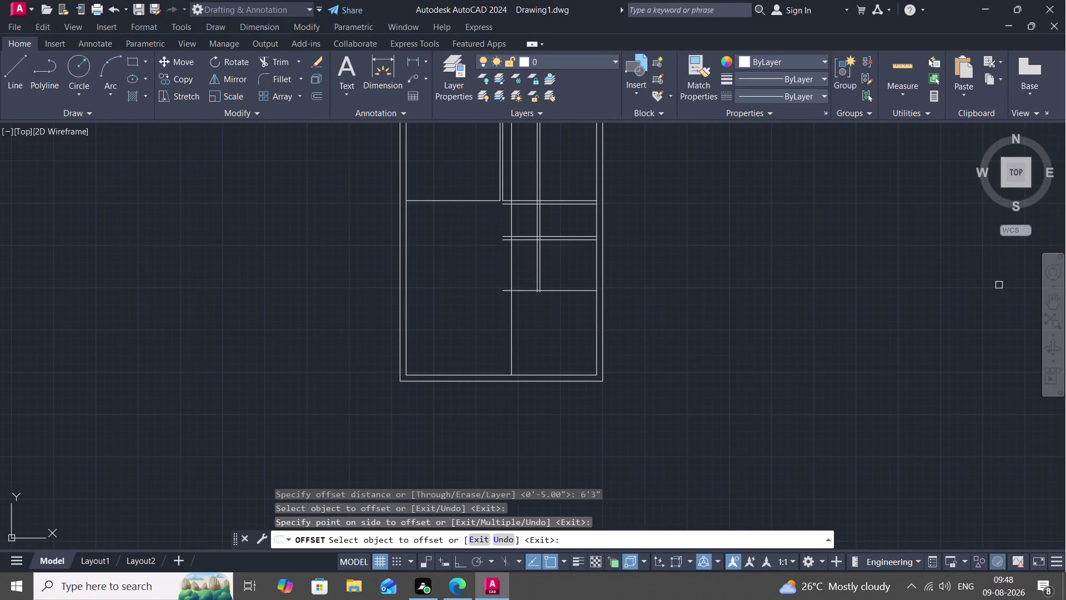
Offset the horizontal wall line 5 inches, then erase the misplaced copy.
text(O)
key(space)
text(5")
key(space)
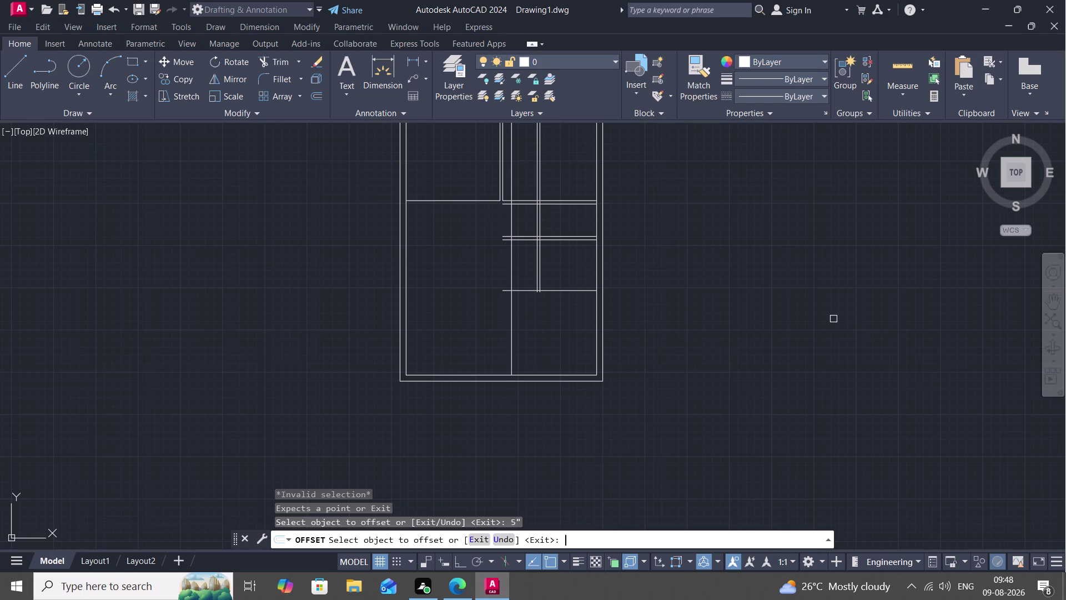
click(565, 292)
click(563, 311)
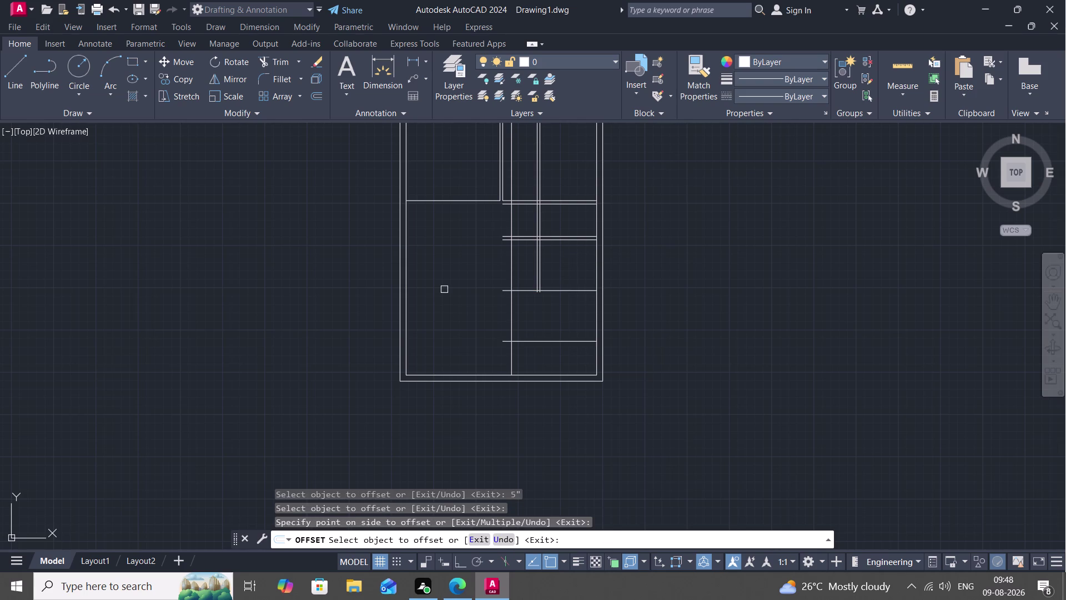
key(Escape)
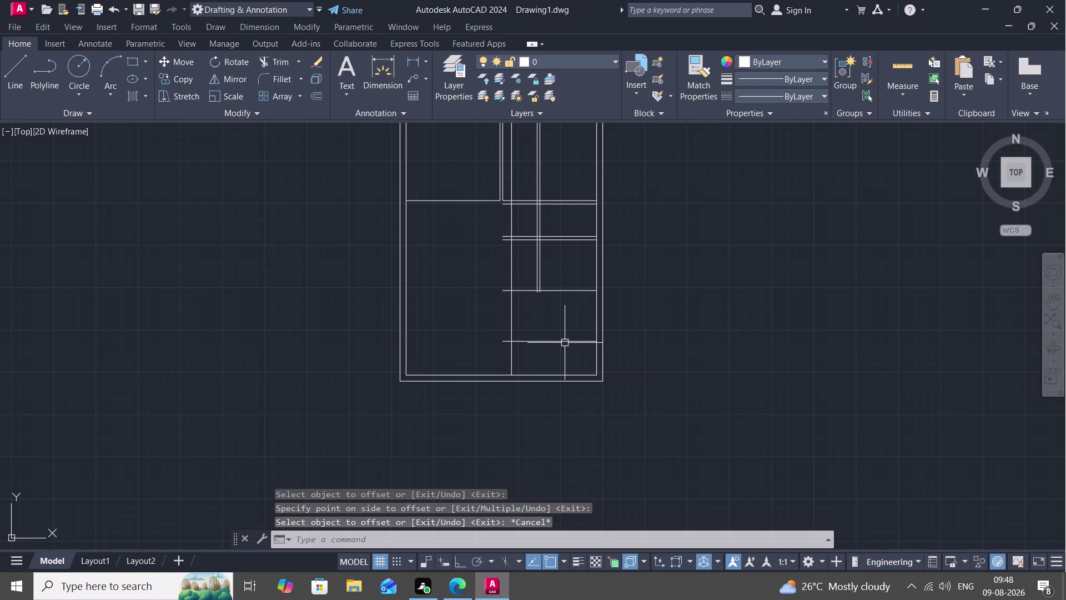
click(561, 341)
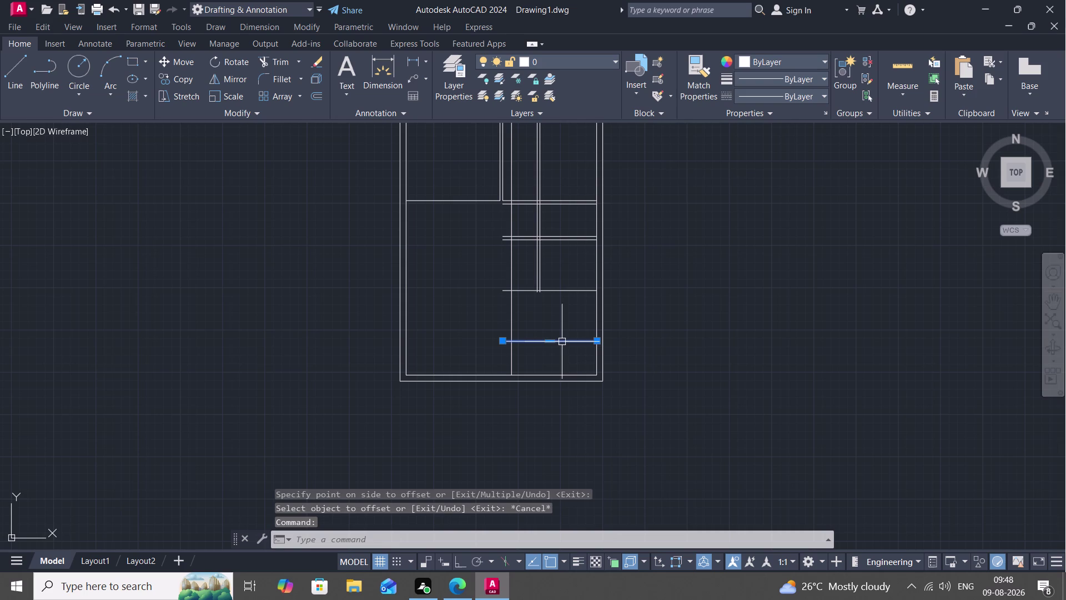
key(Delete)
Offset the horizontal wall line 4 inches downward to form the double wall.
text(O)
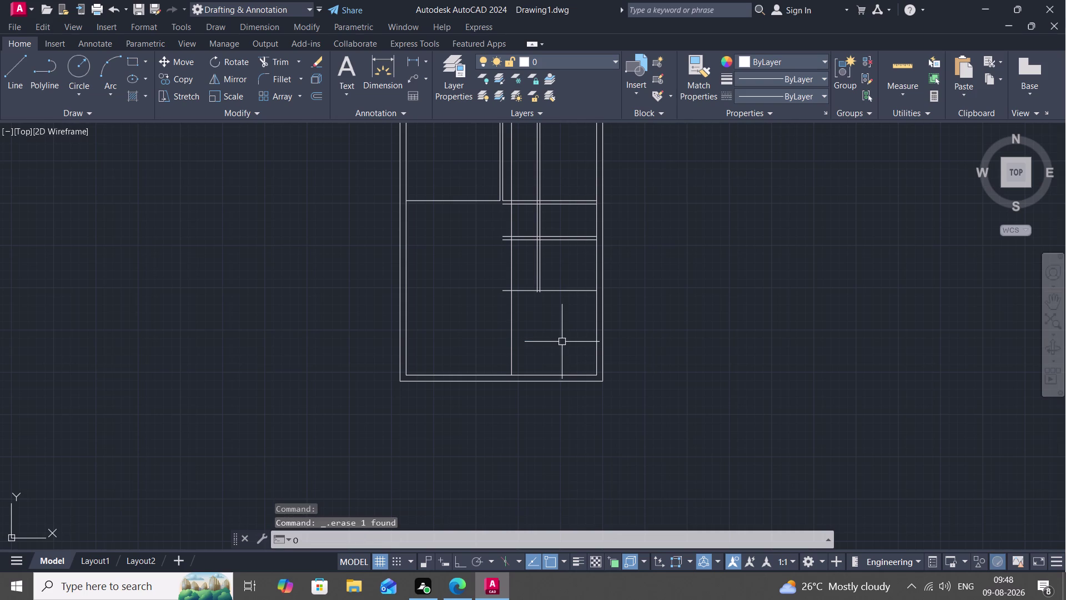
key(space)
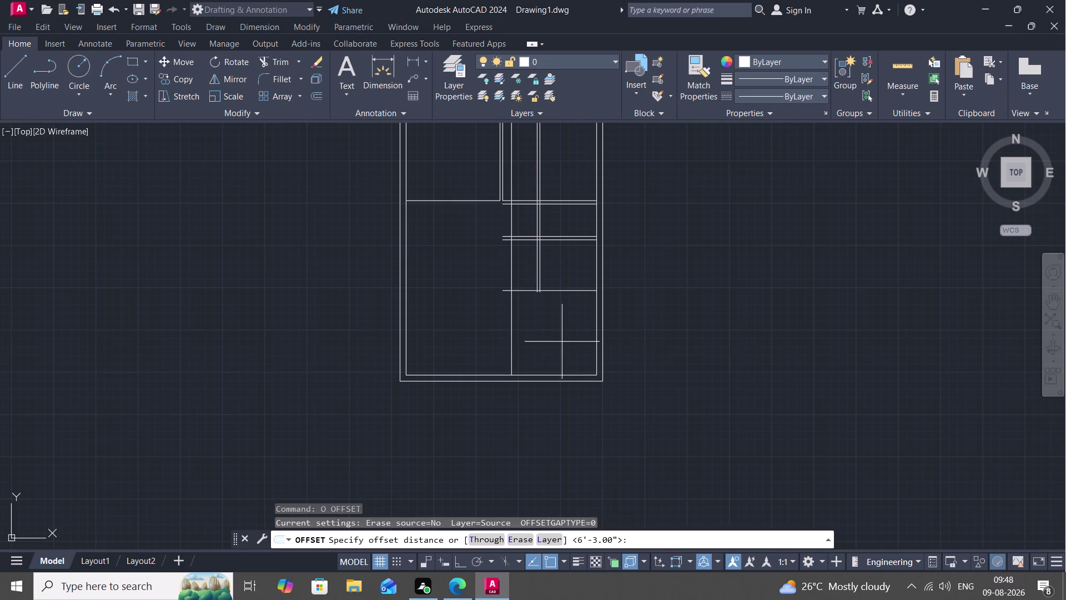
key(4)
text(")
key(space)
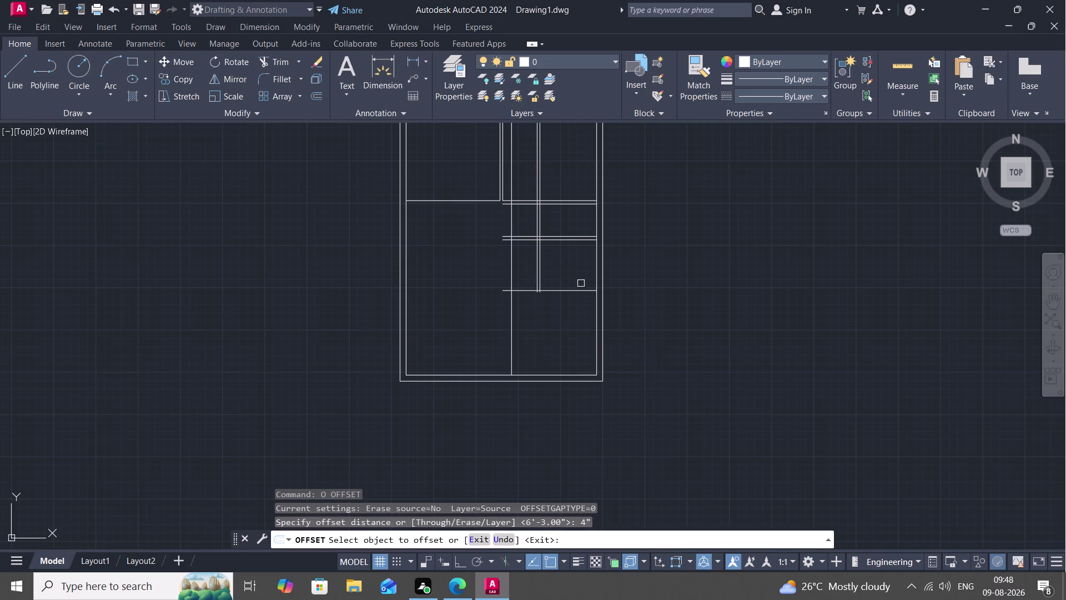
click(576, 293)
click(577, 317)
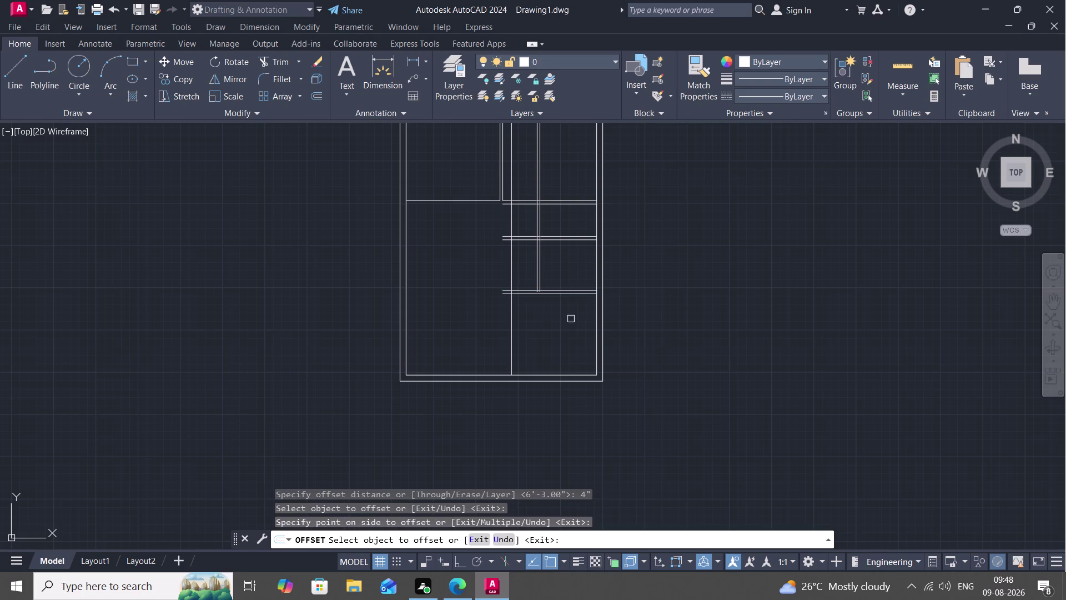
key(Escape)
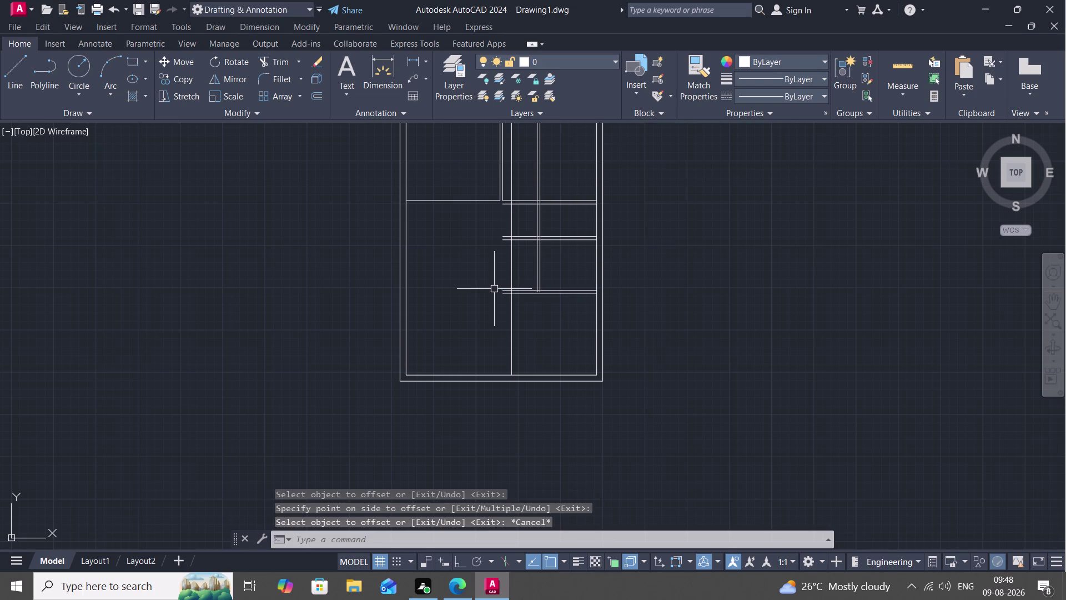
text(EX)
key(space)
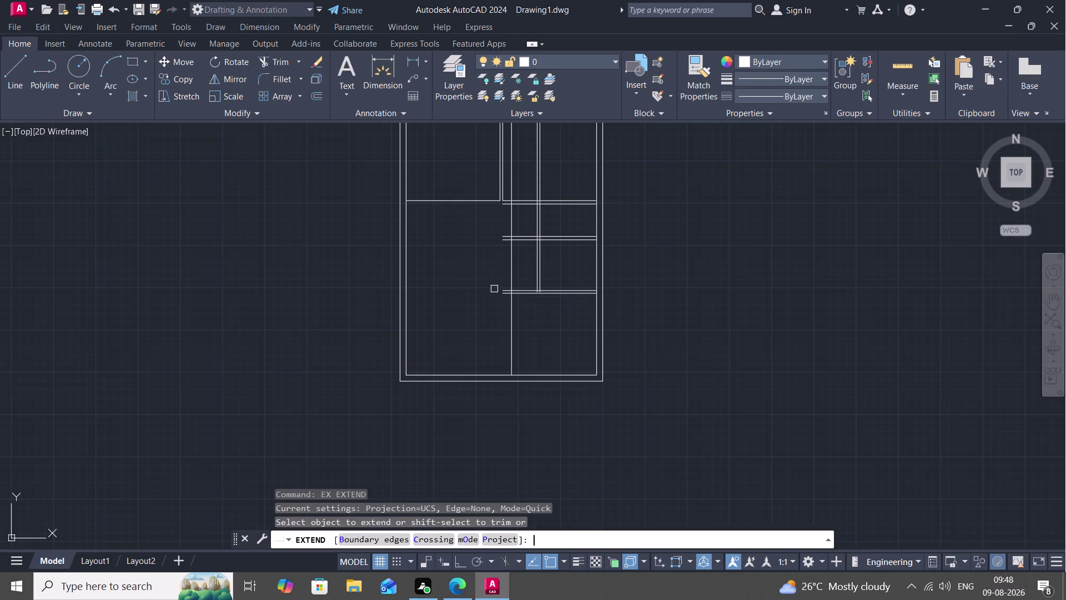
Extend the inner vertical wall line and a short wall line to their boundaries.
click(536, 258)
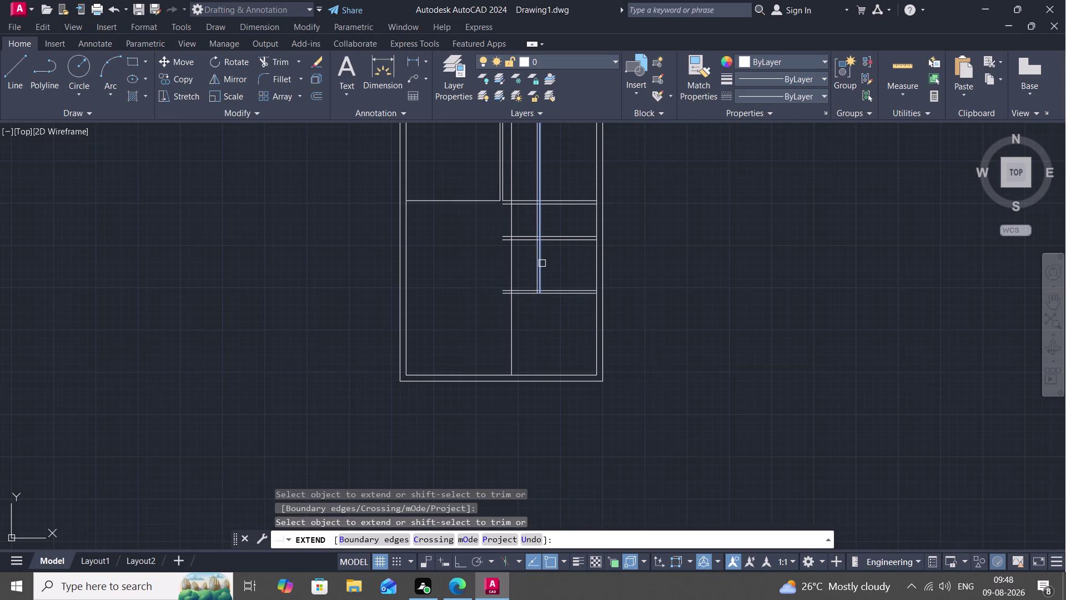
click(542, 264)
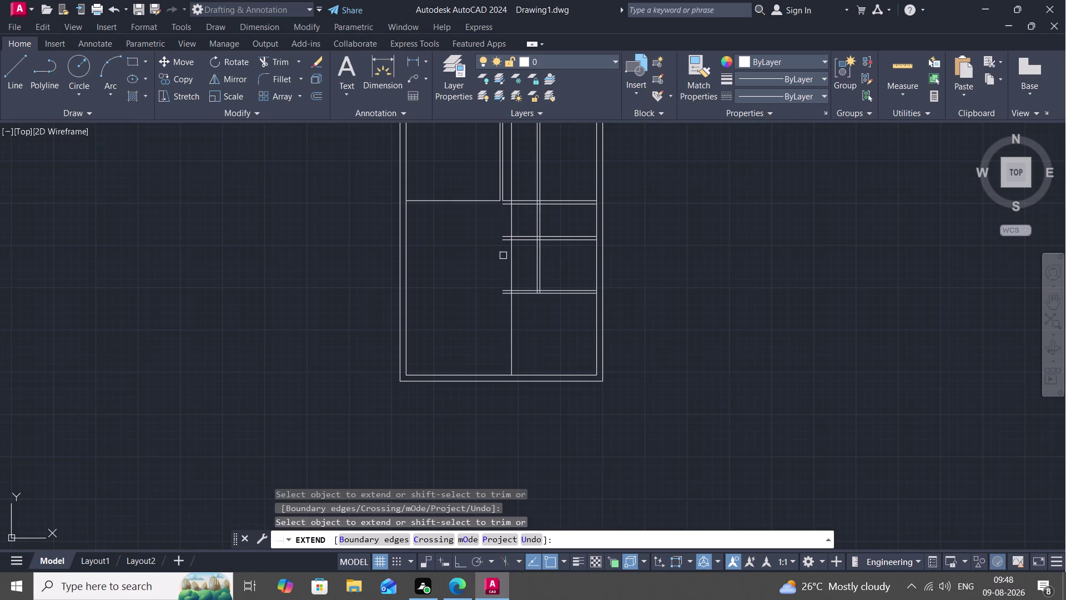
key(Escape)
Trim the overlapping wall segments at the lower and upper right-side junctions.
text(TR)
key(space)
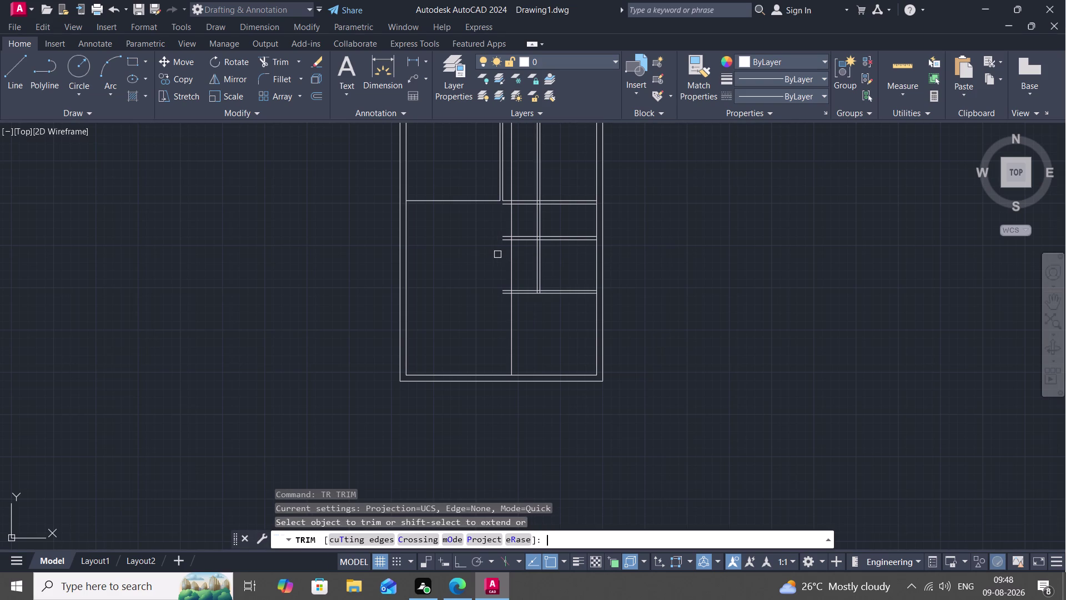
click(522, 295)
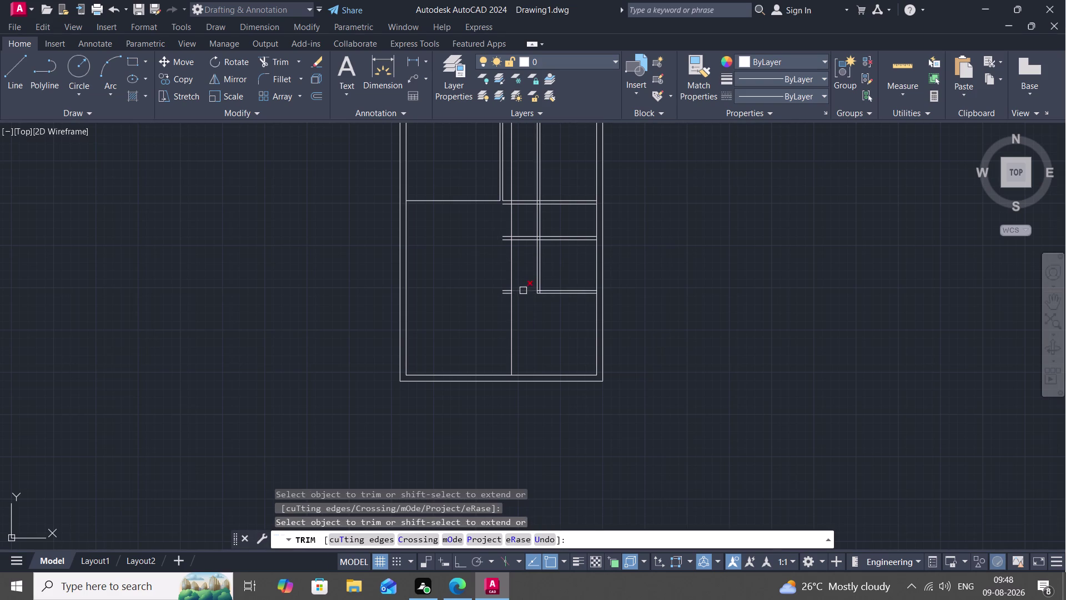
click(529, 289)
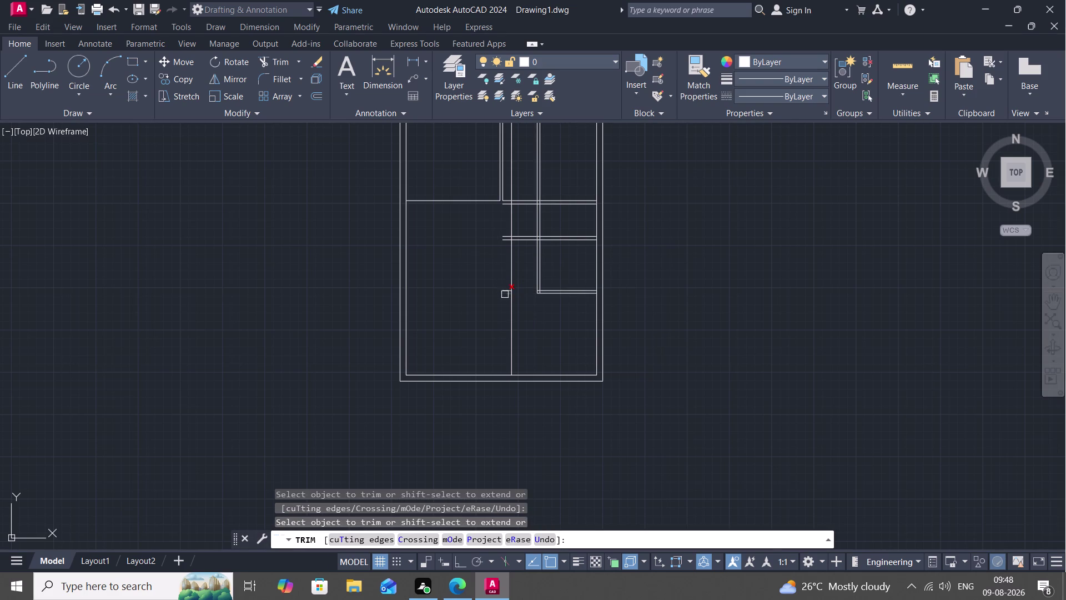
click(506, 291)
click(505, 289)
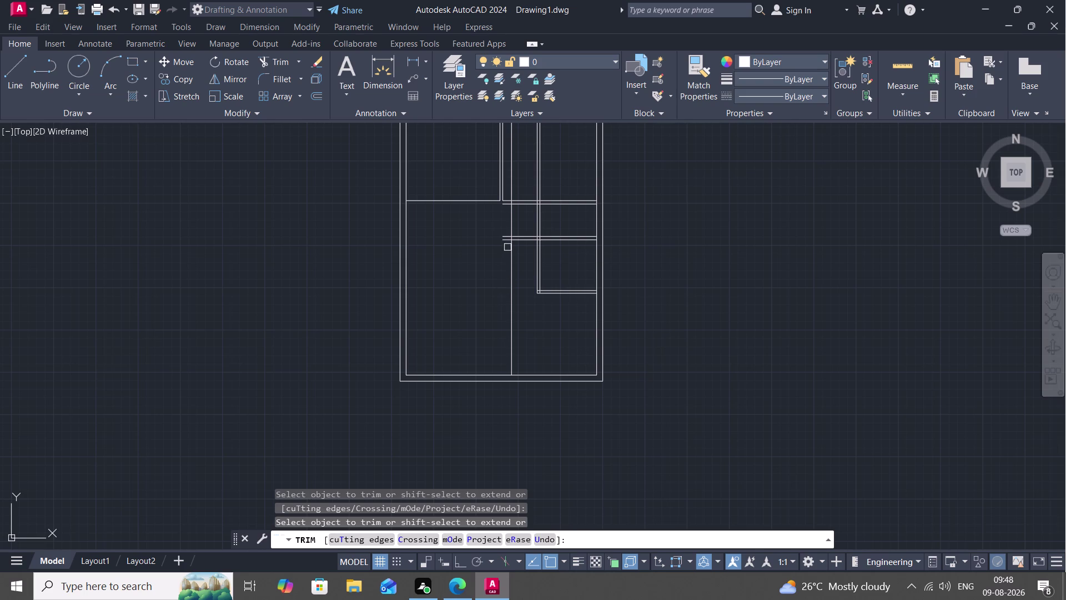
click(505, 238)
click(505, 236)
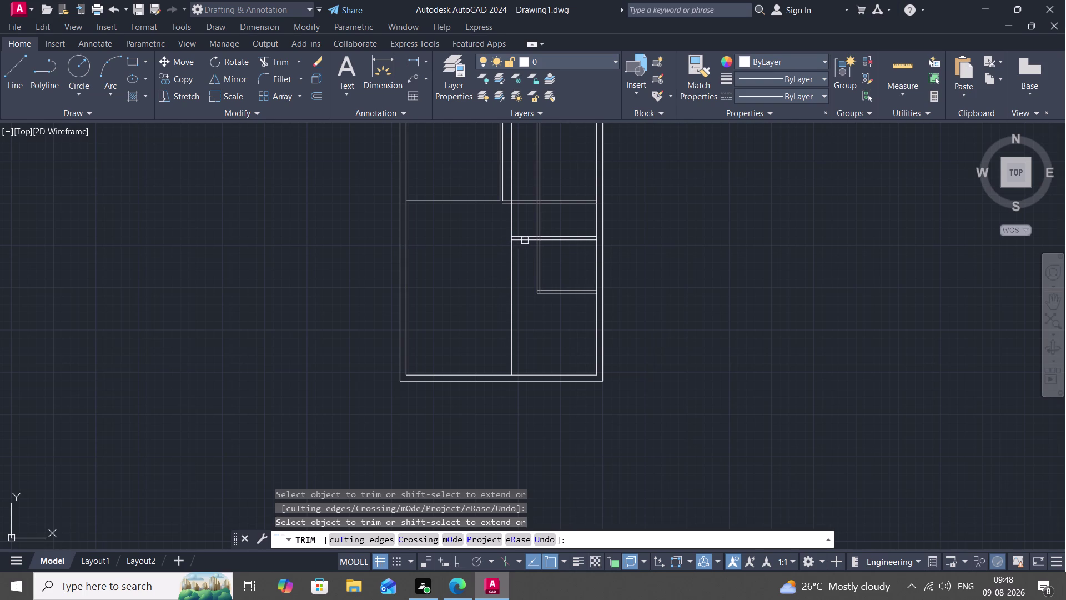
click(525, 241)
click(525, 237)
click(900, 73)
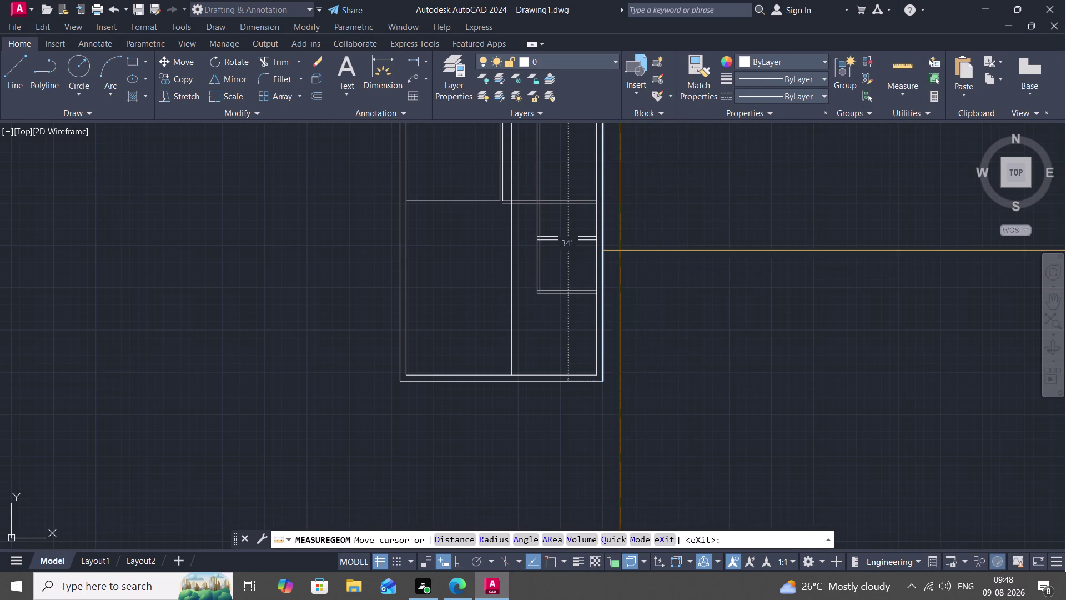
Trim away the extra vertical partition lines inside the upper-right room.
middle_drag(581, 255, 599, 293)
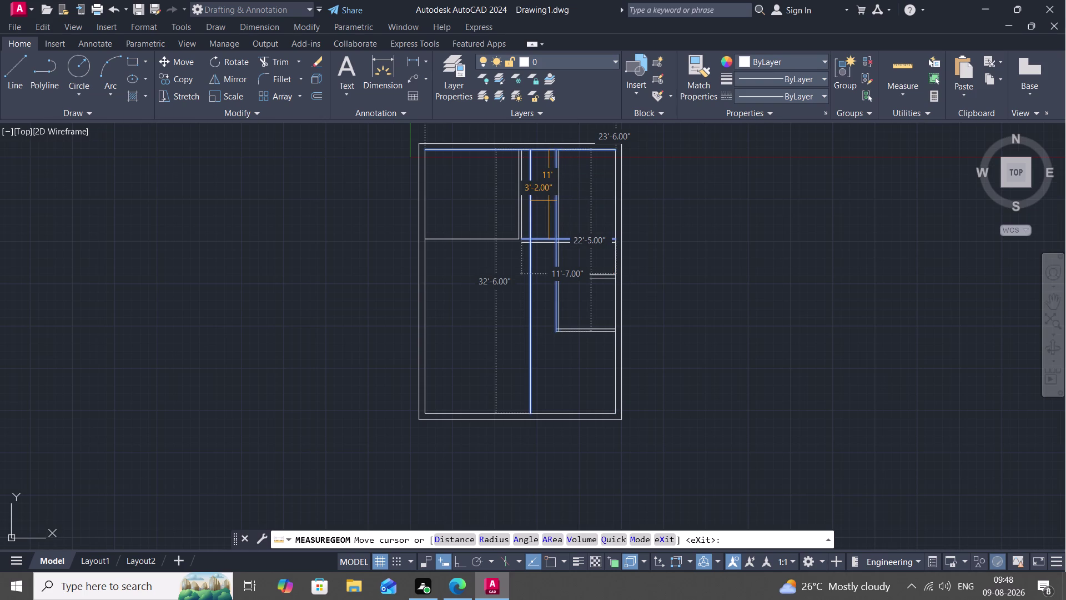
text(TR)
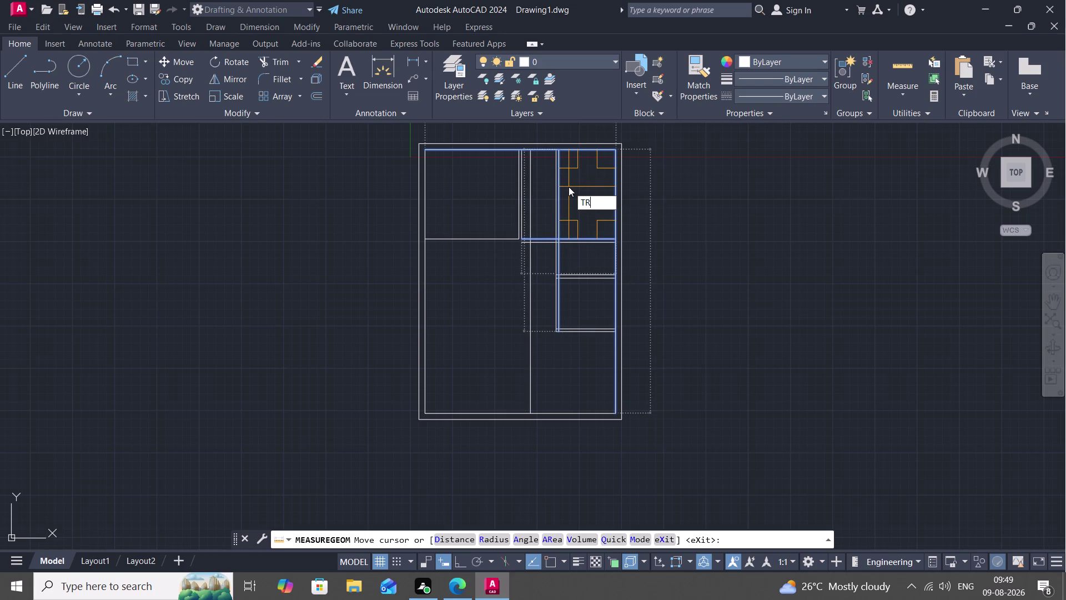
key(space)
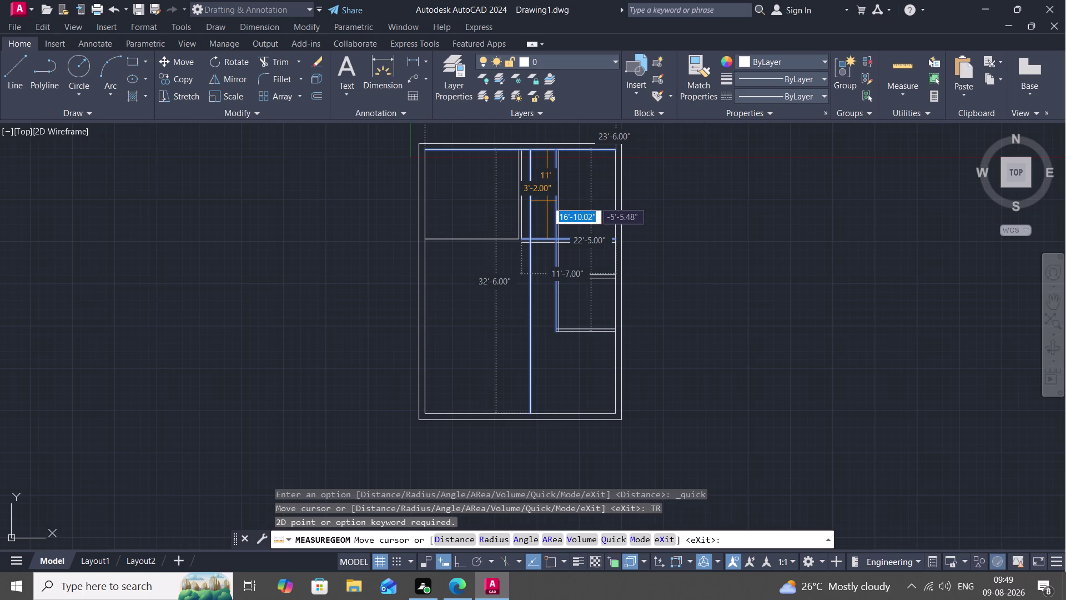
key(Escape)
text(TR)
key(space)
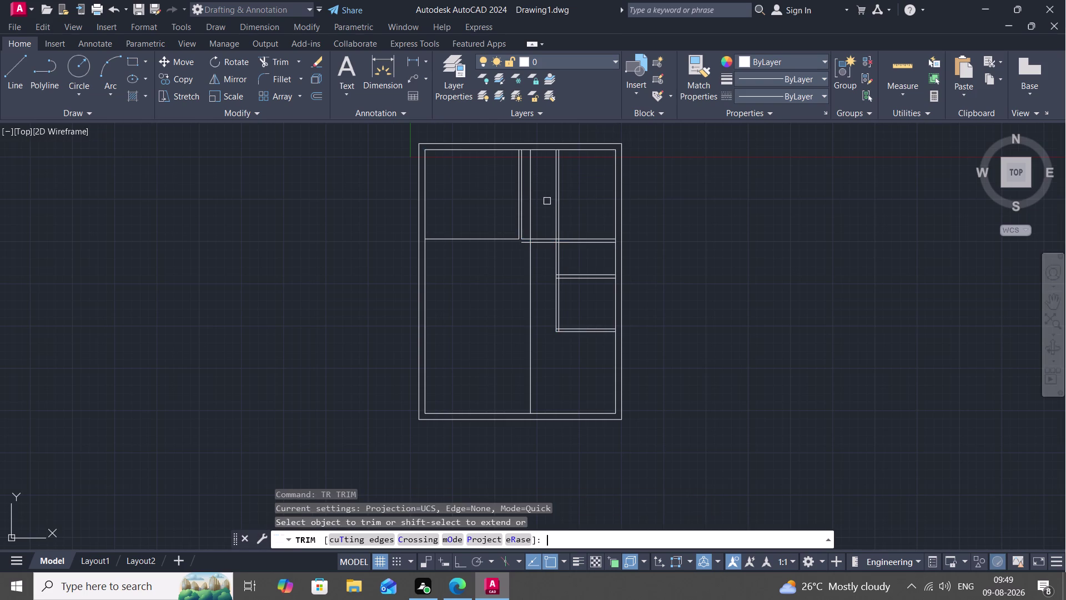
click(558, 207)
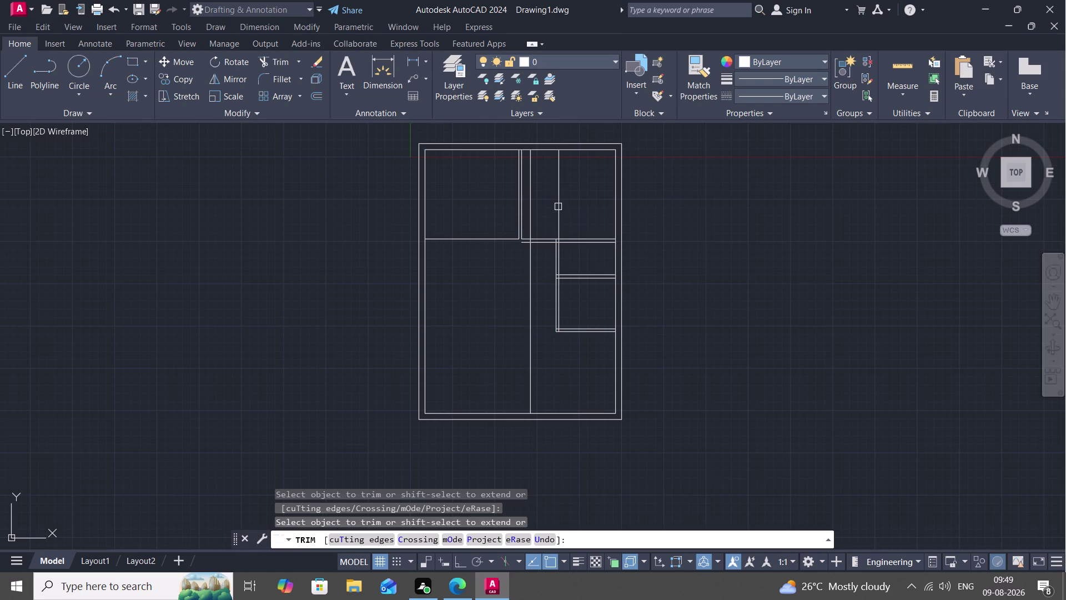
click(560, 208)
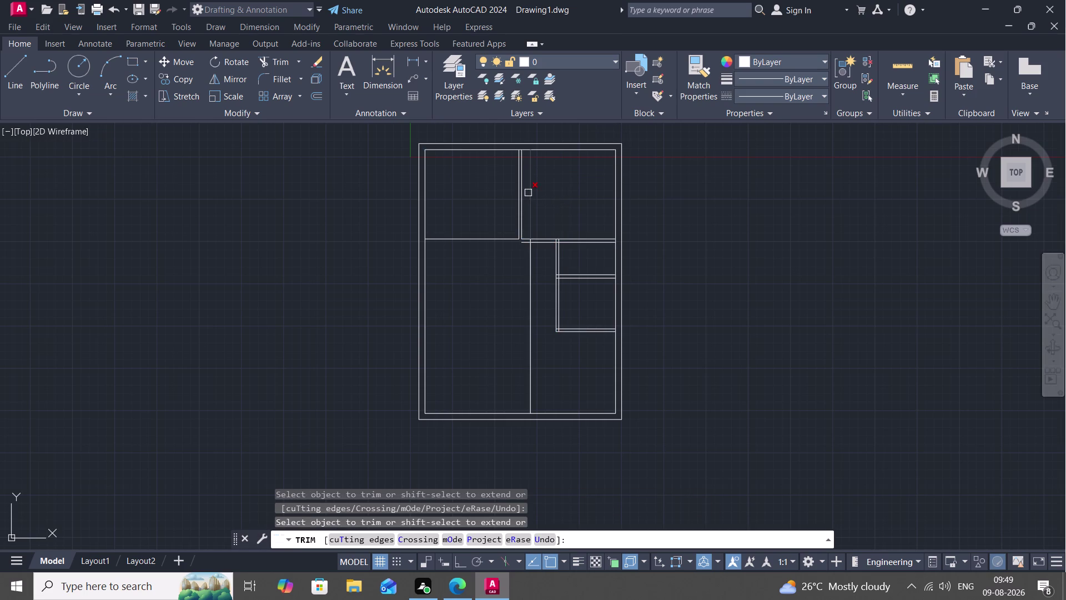
click(528, 193)
click(892, 56)
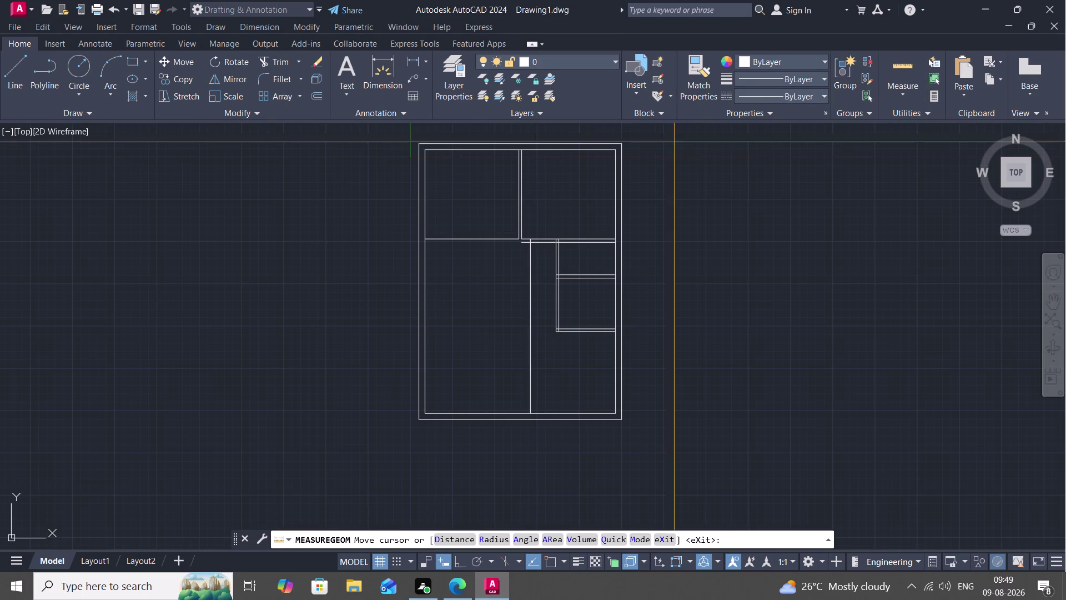
key(Escape)
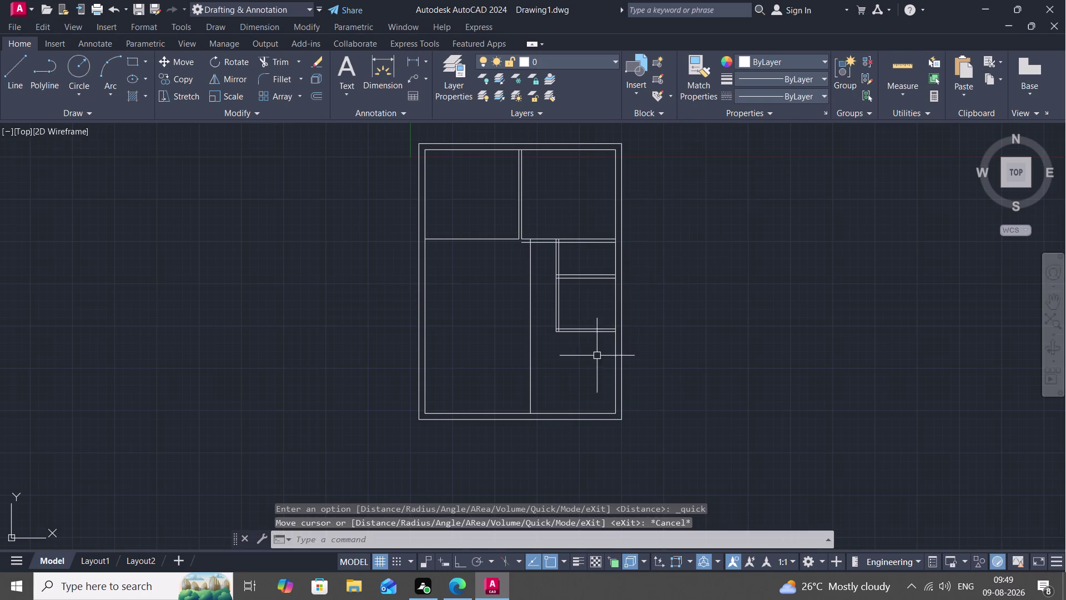
Extend the upper and lower short horizontal wall lines to the partition.
middle_drag(596, 360, 609, 287)
key(o)
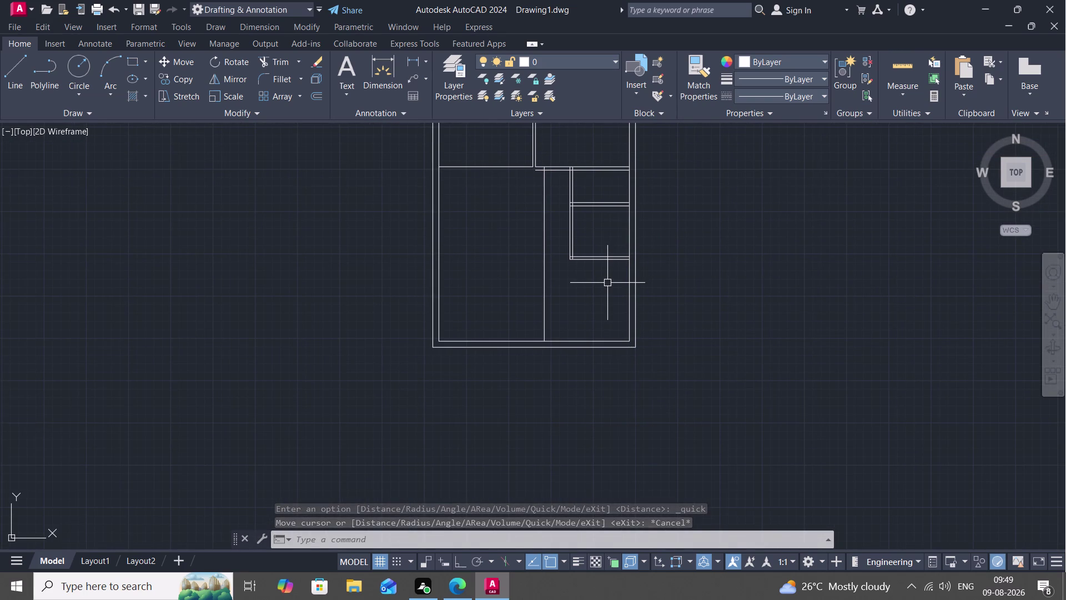
key(Escape)
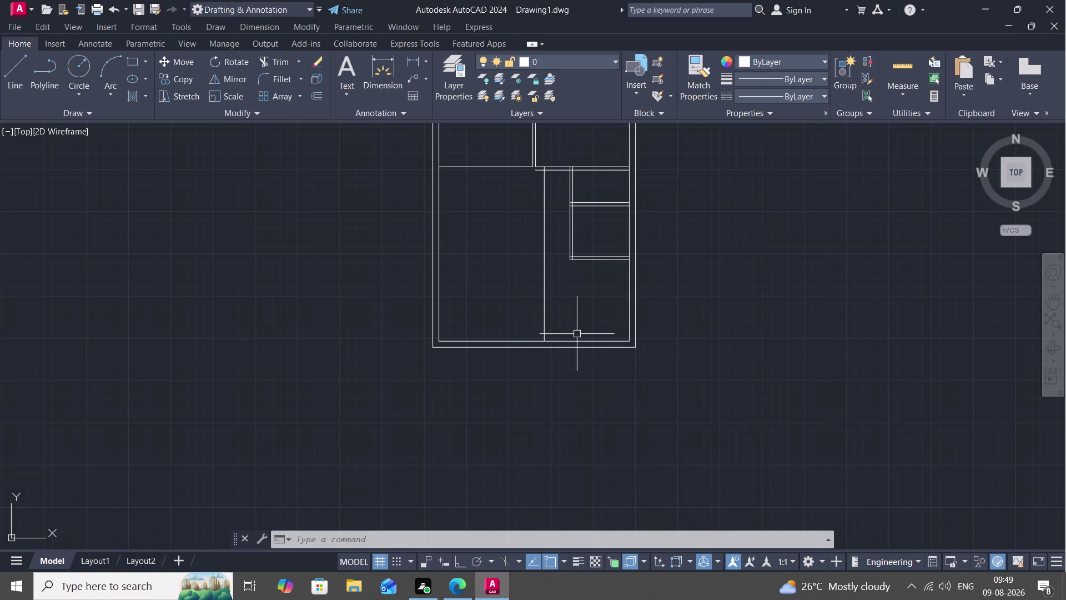
text(EX)
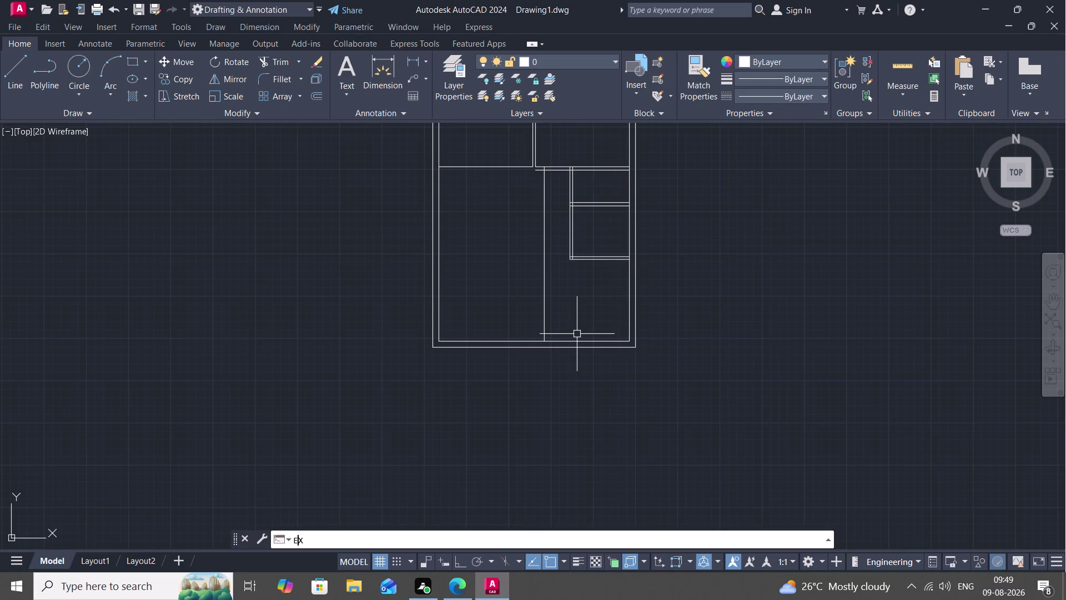
key(space)
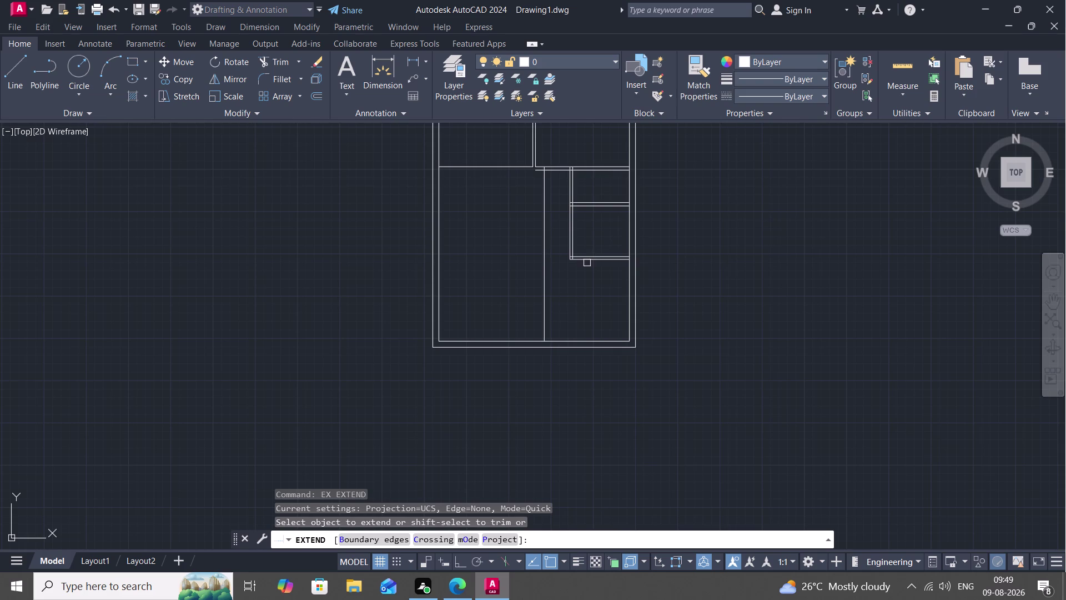
click(585, 259)
click(582, 254)
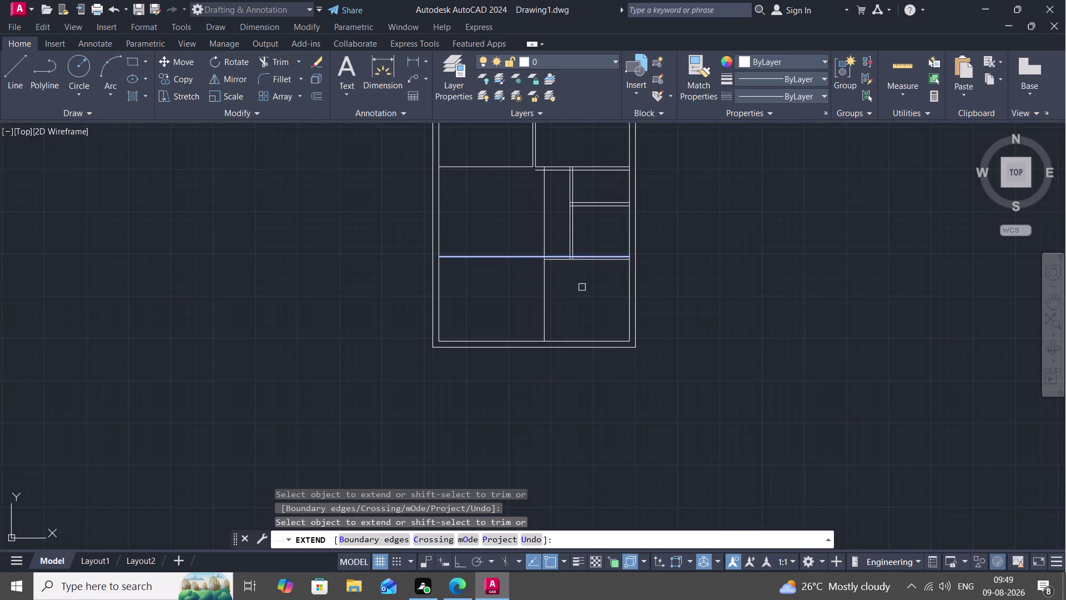
key(Escape)
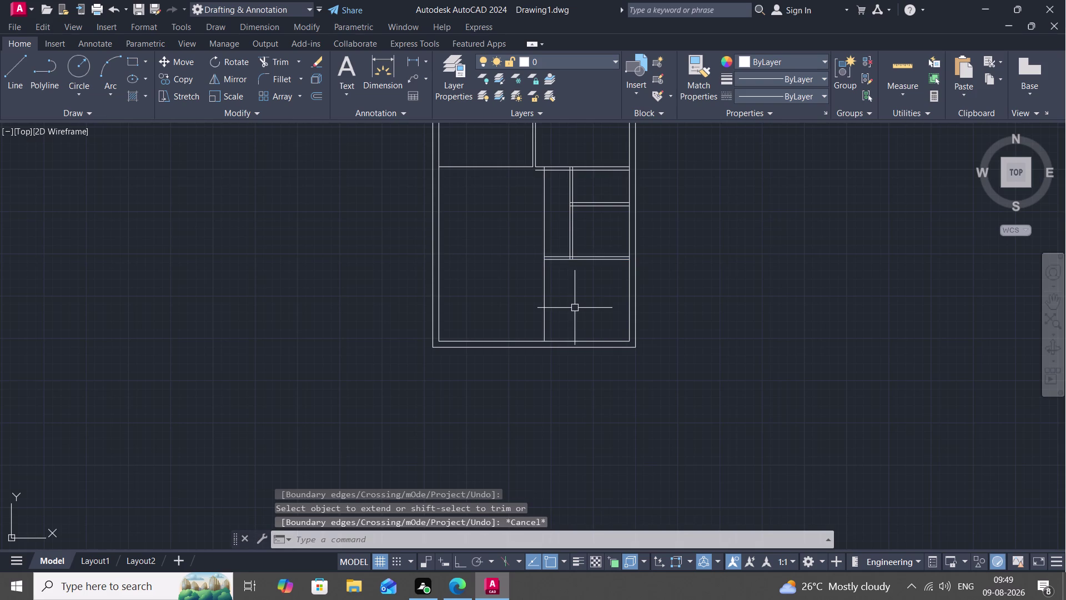
Offset the vertical partition line 5 inches to its left.
text(O)
key(space)
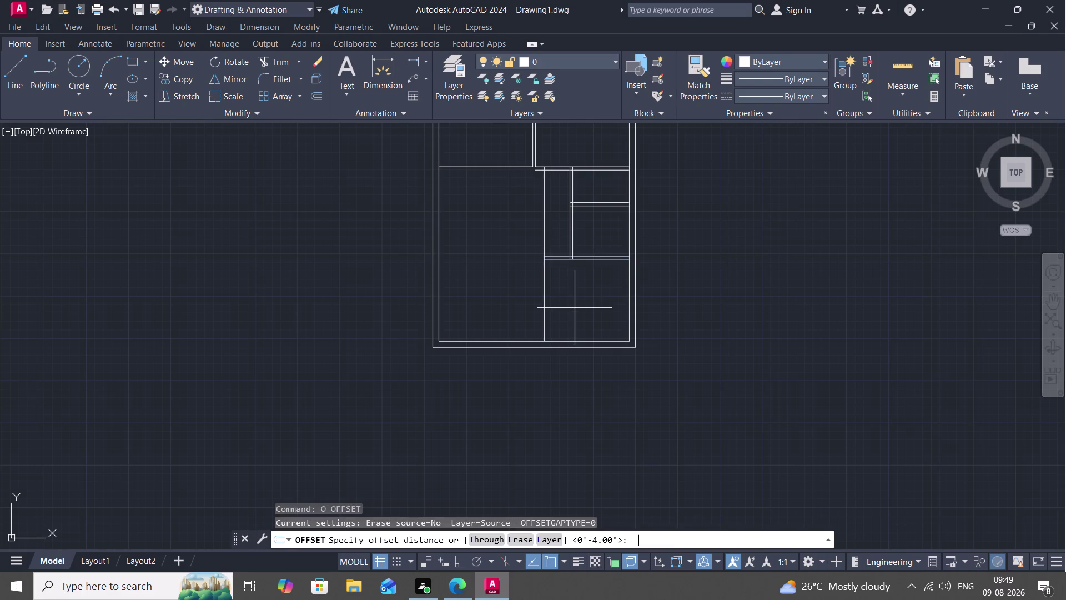
key(5)
text(")
key(space)
click(546, 302)
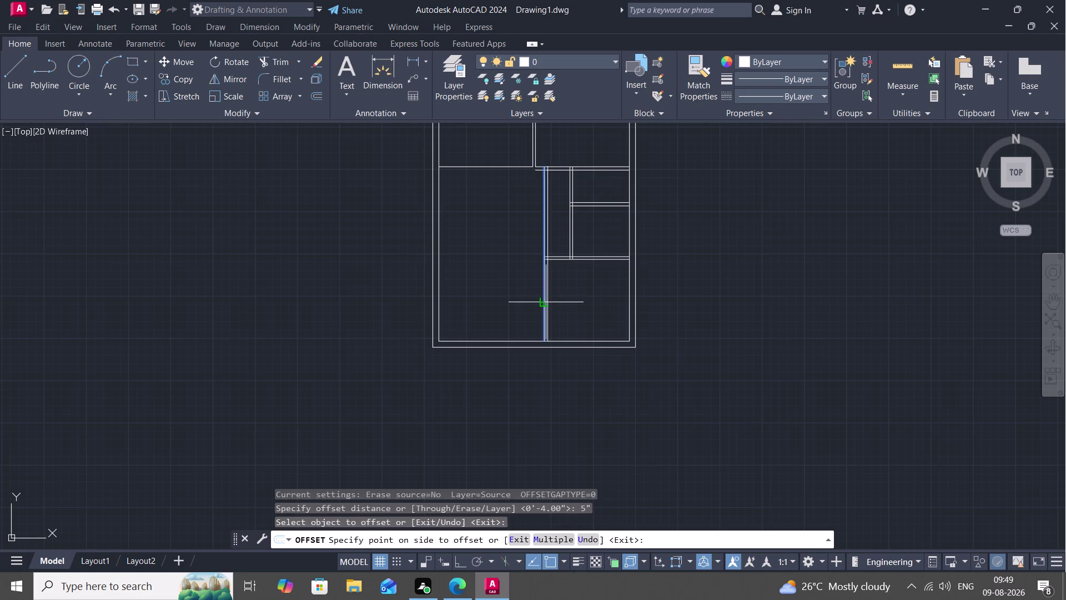
click(532, 305)
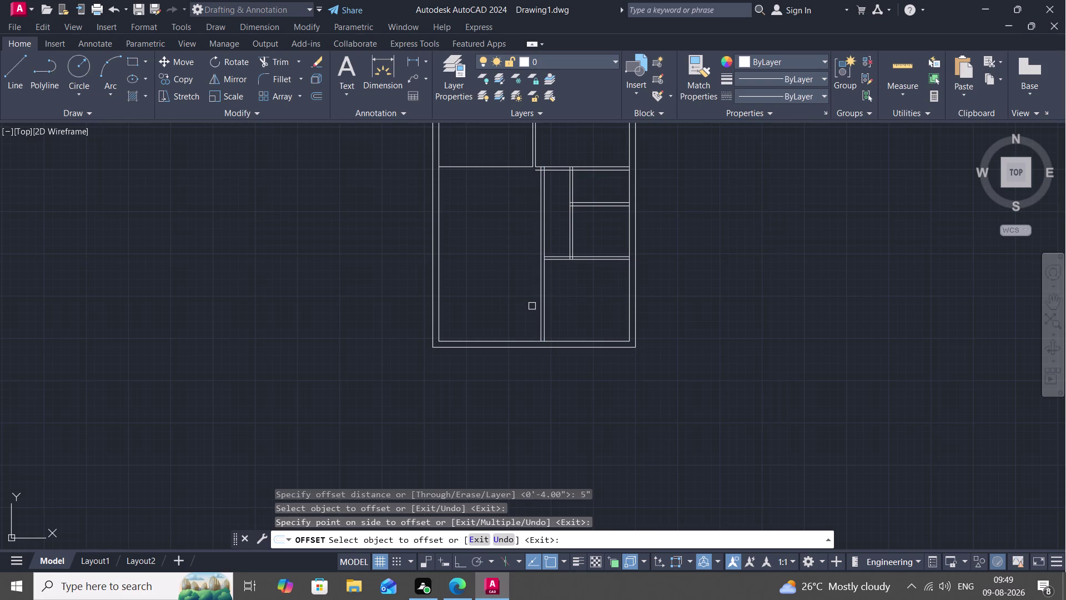
key(Escape)
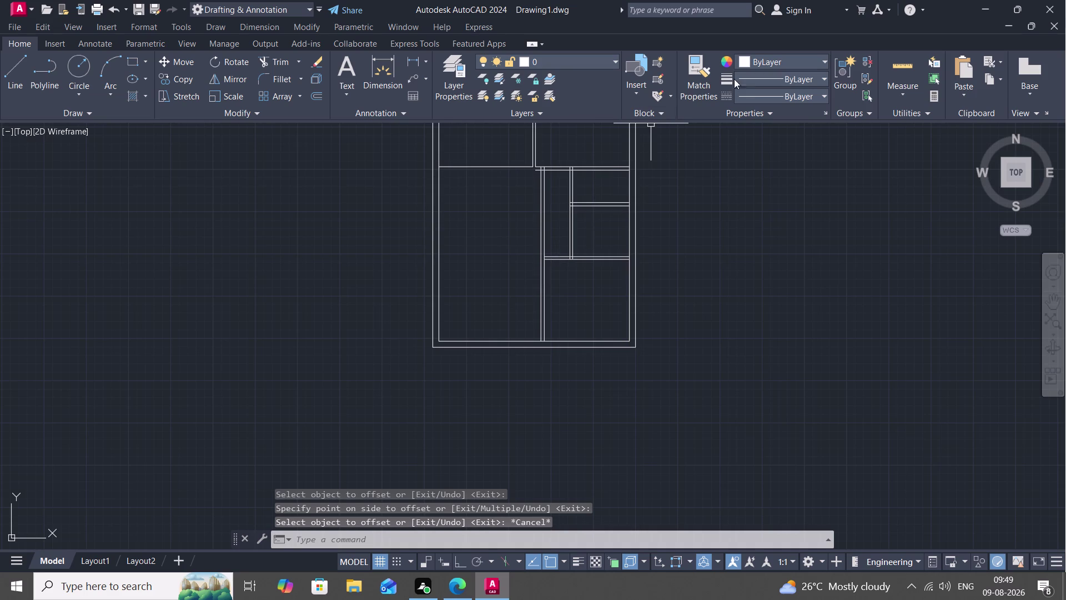
Measure the lower-right room and delete its lower horizontal wall line.
click(901, 67)
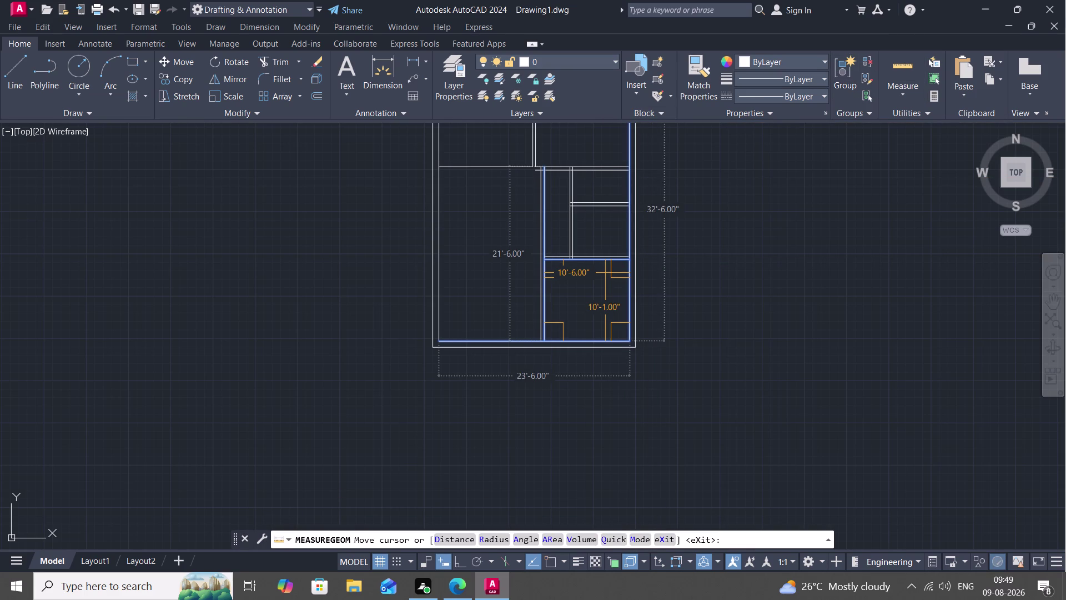
key(Escape)
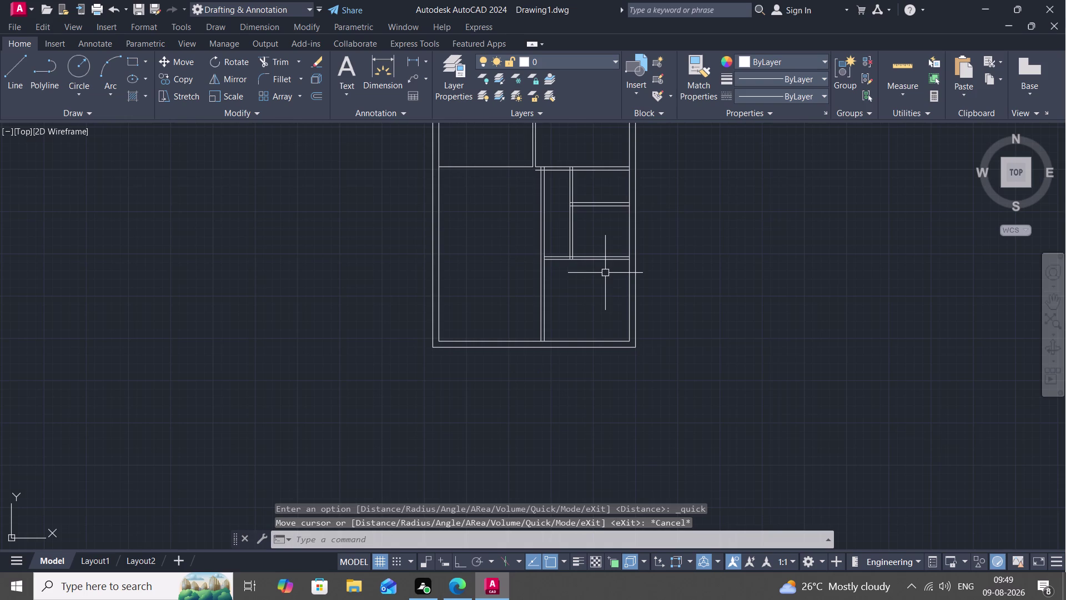
click(582, 261)
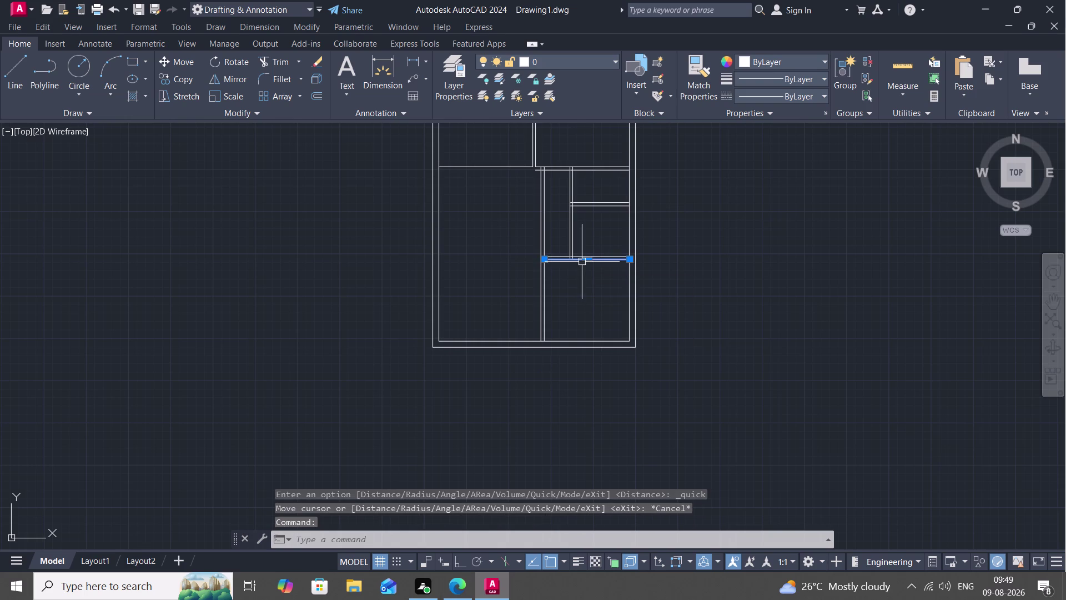
key(Delete)
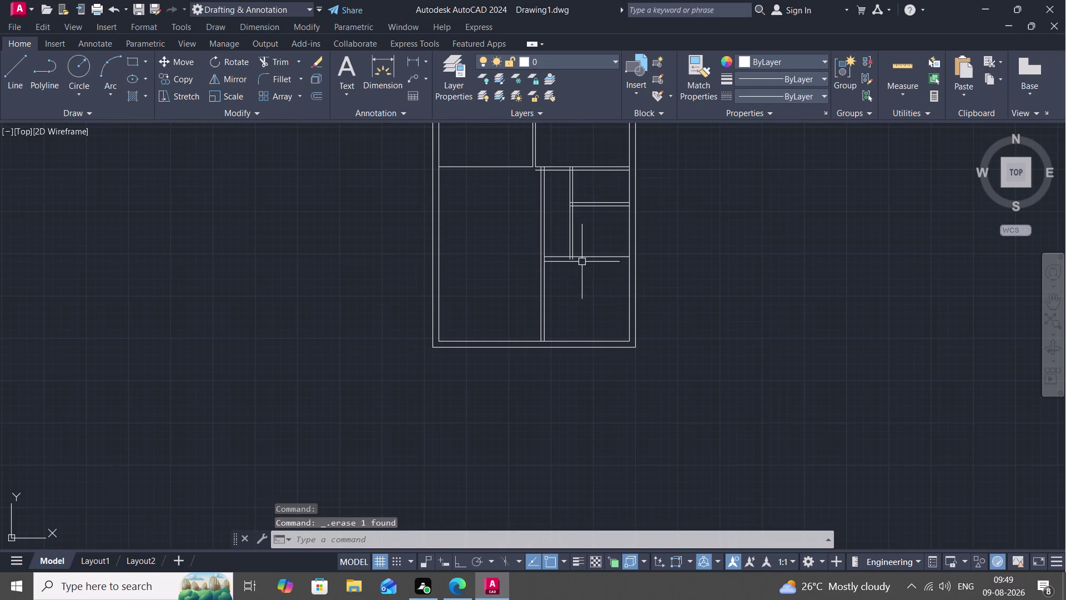
Offset the remaining horizontal wall line 6 inches downward and measure the result.
text(O)
key(space)
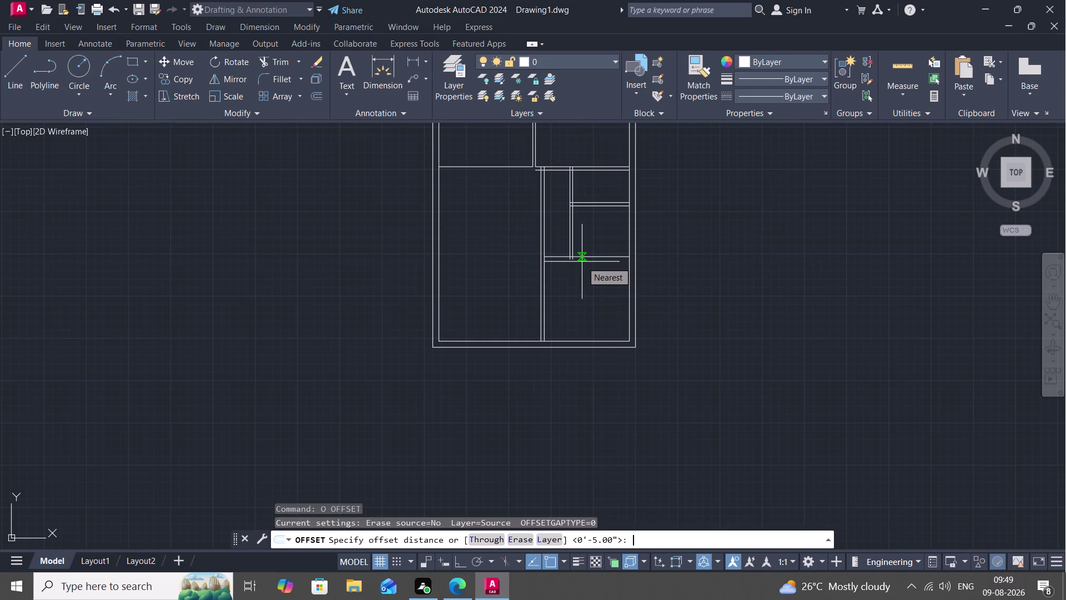
text(6")
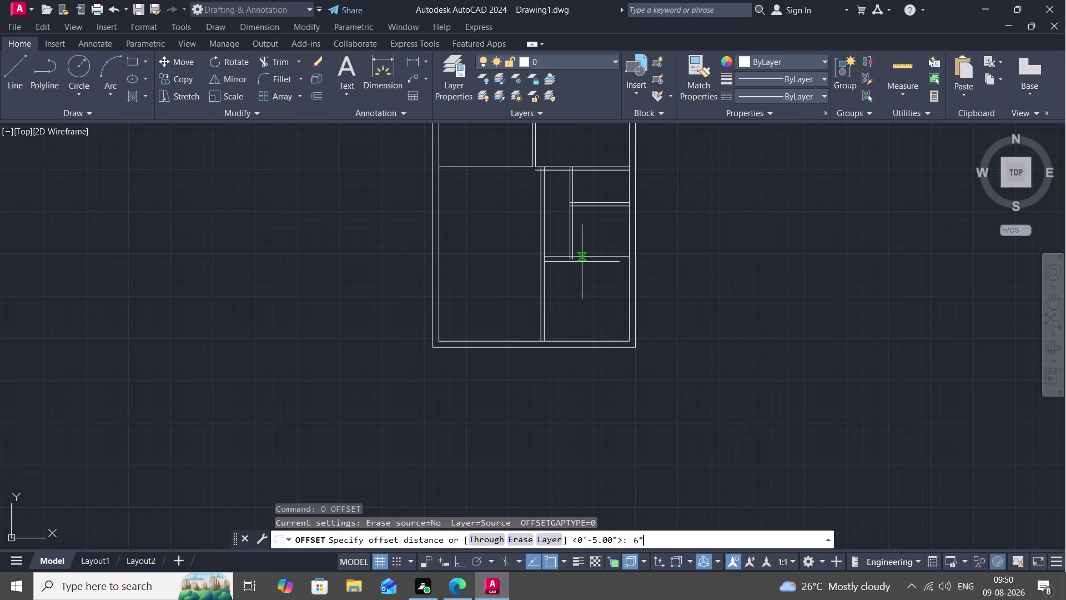
key(space)
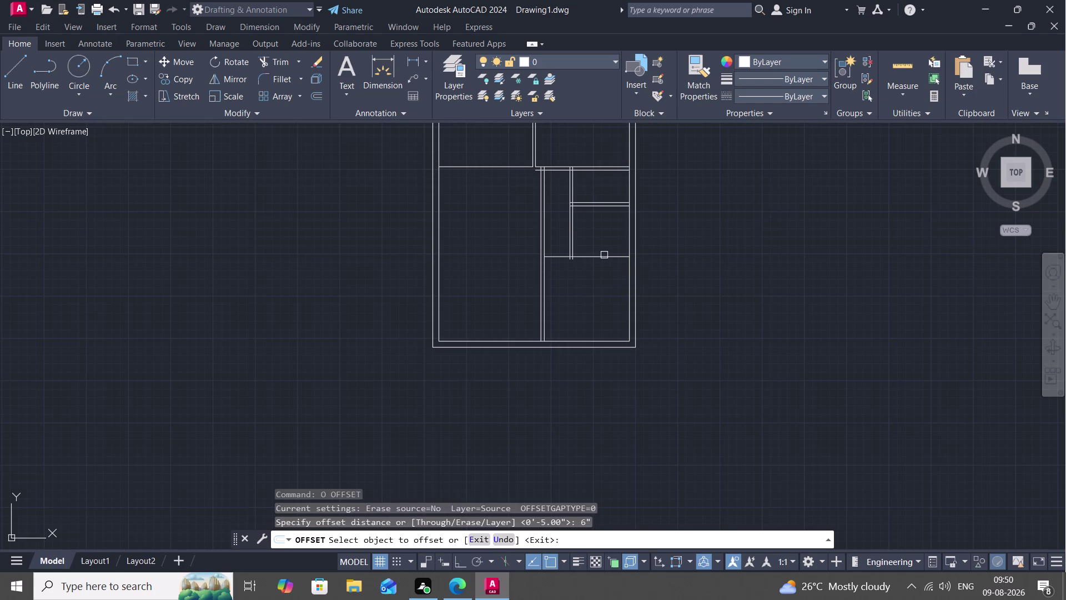
click(604, 255)
click(604, 269)
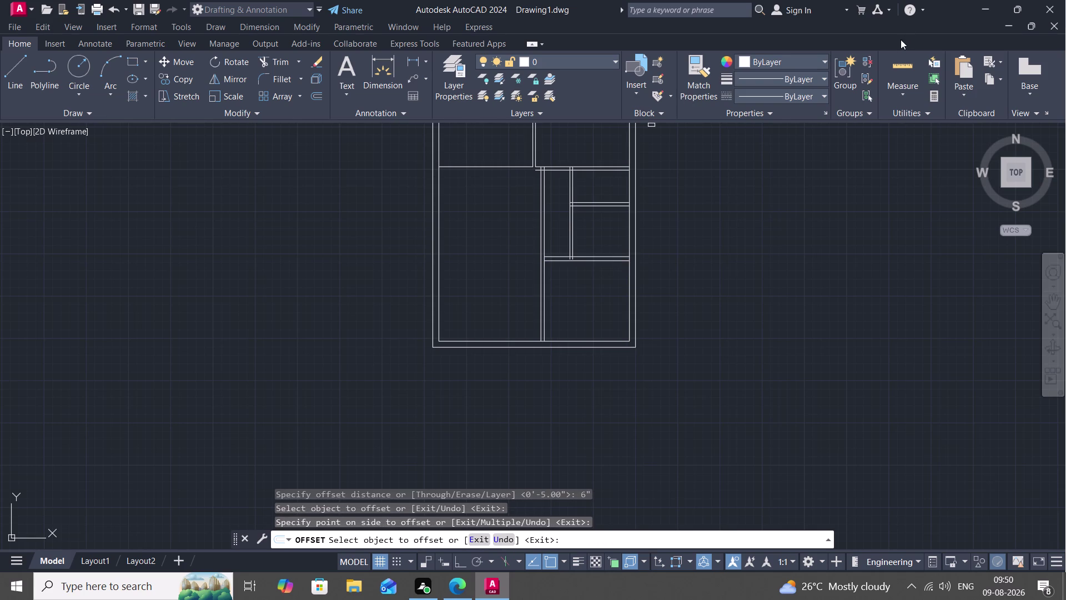
click(907, 63)
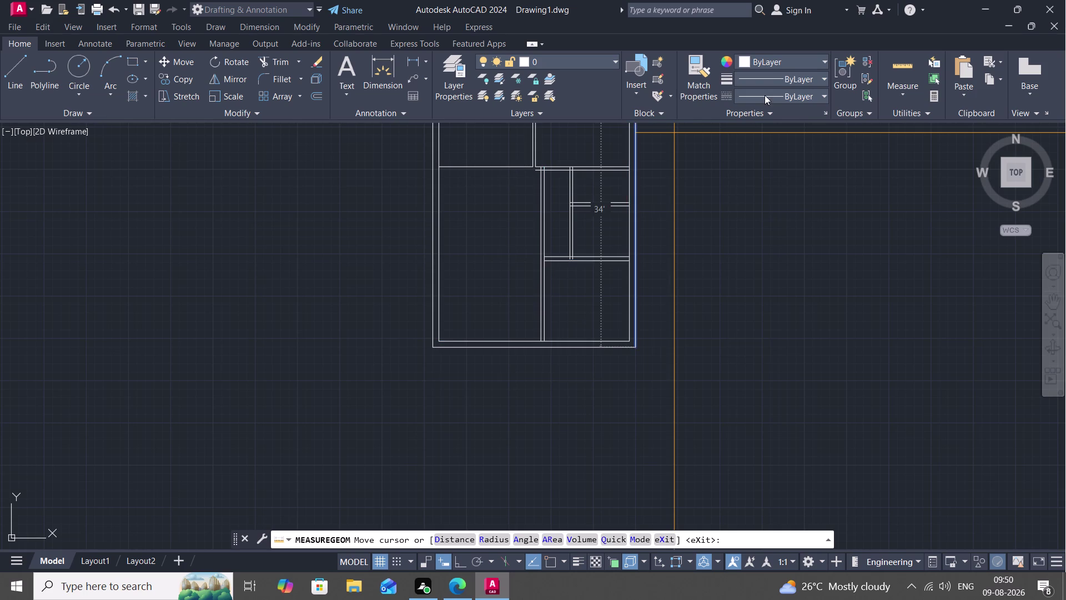
key(Escape)
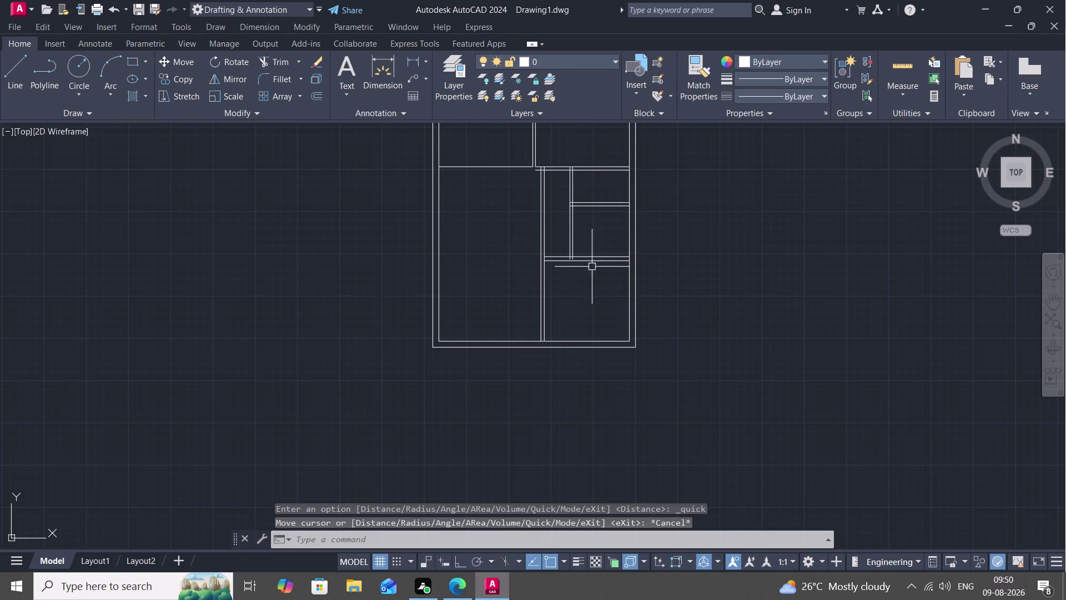
Delete the extra horizontal wall line above the lower-right room.
click(592, 260)
key(Delete)
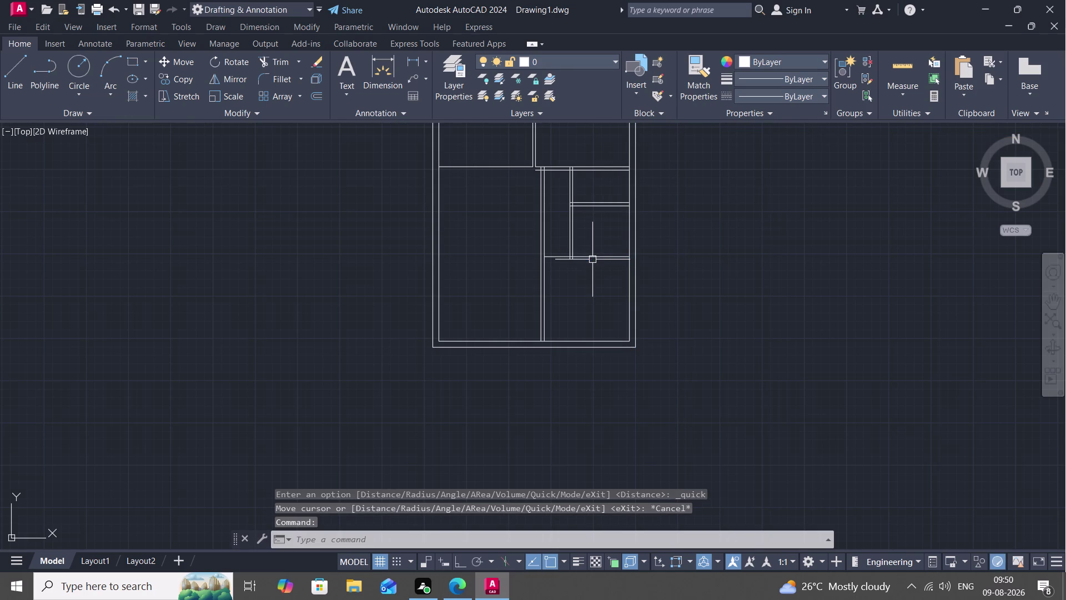
key(0)
key(space)
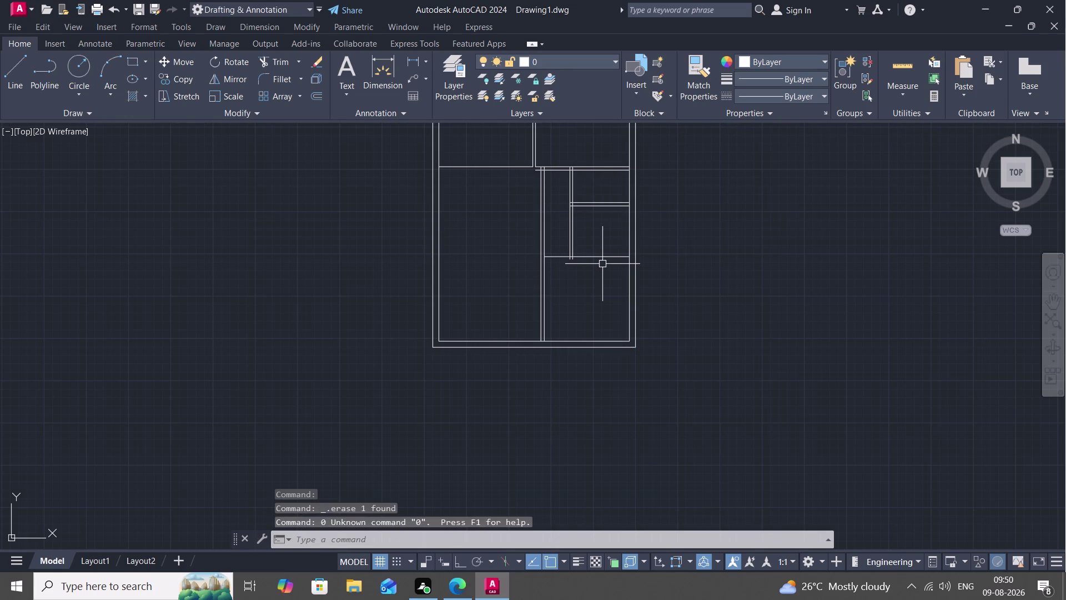
Offset the horizontal wall line 5 inches downward and measure the room.
key(o)
key(space)
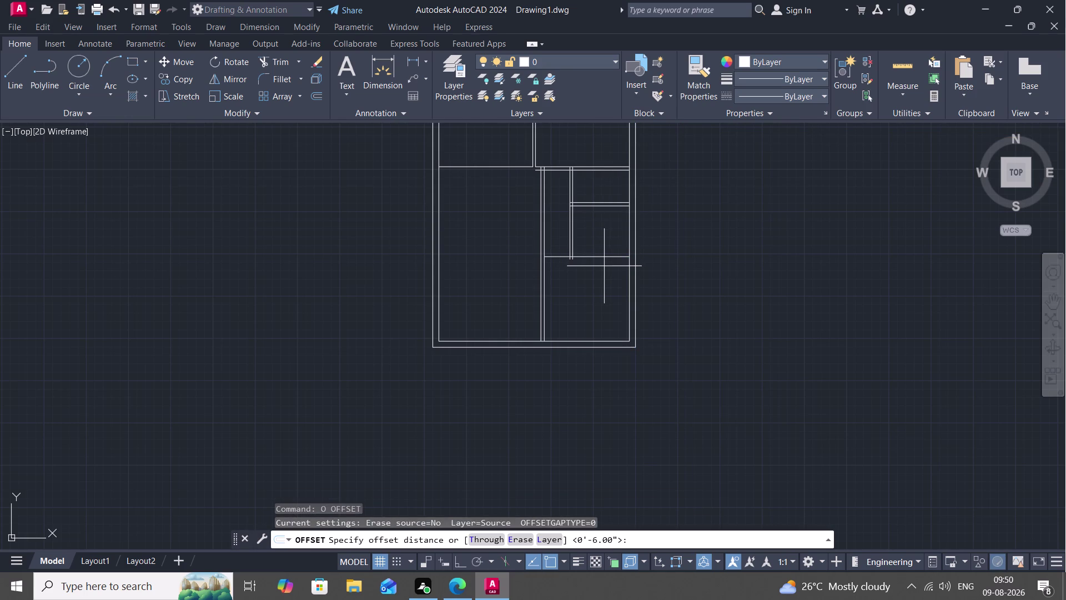
key(5)
key(shift+quotedbl)
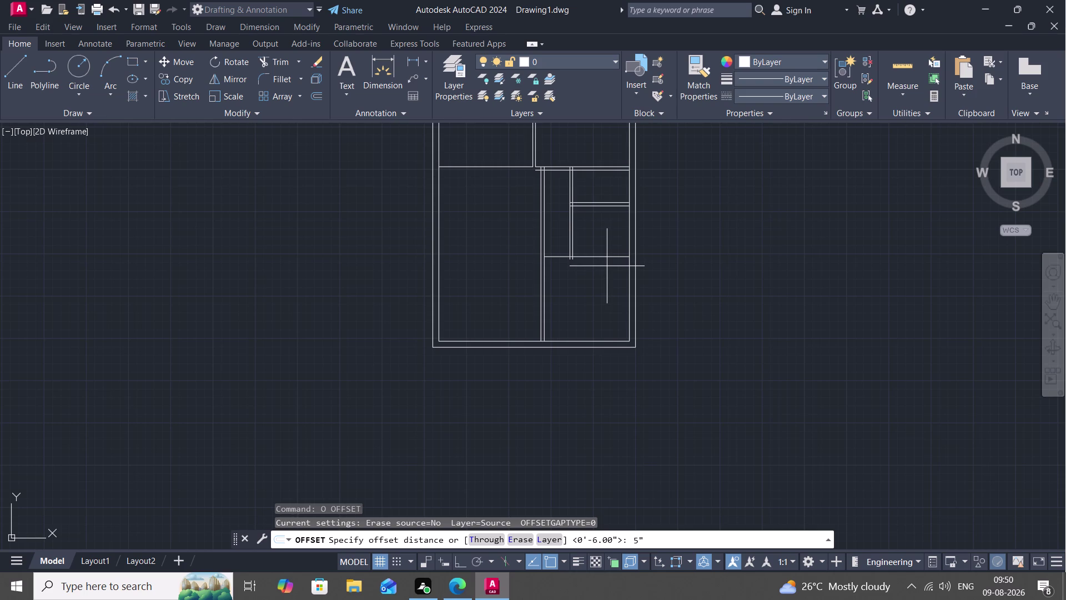
key(space)
click(611, 258)
click(613, 270)
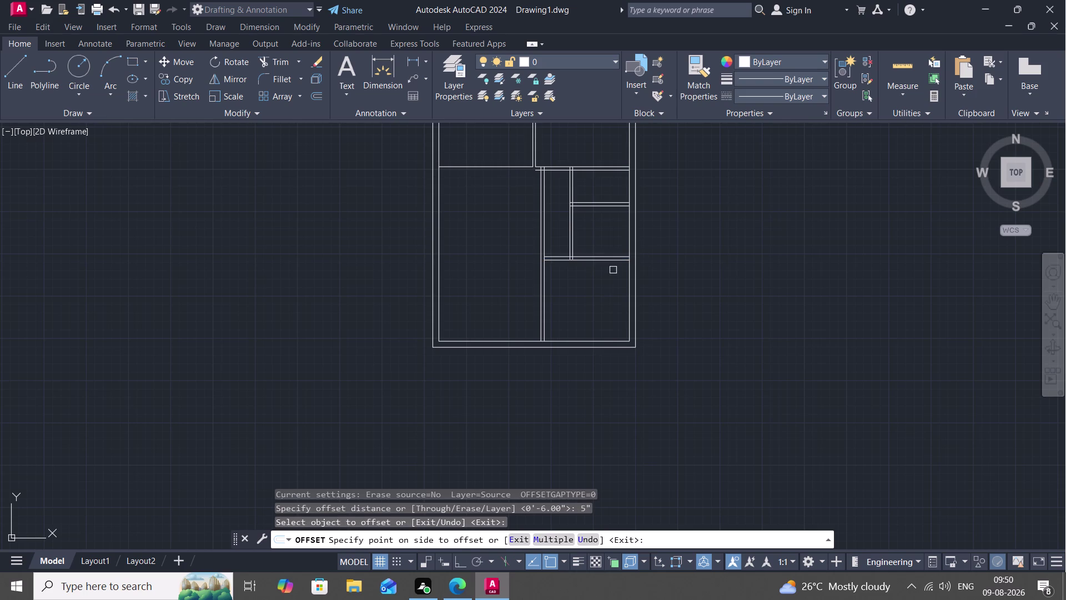
click(891, 71)
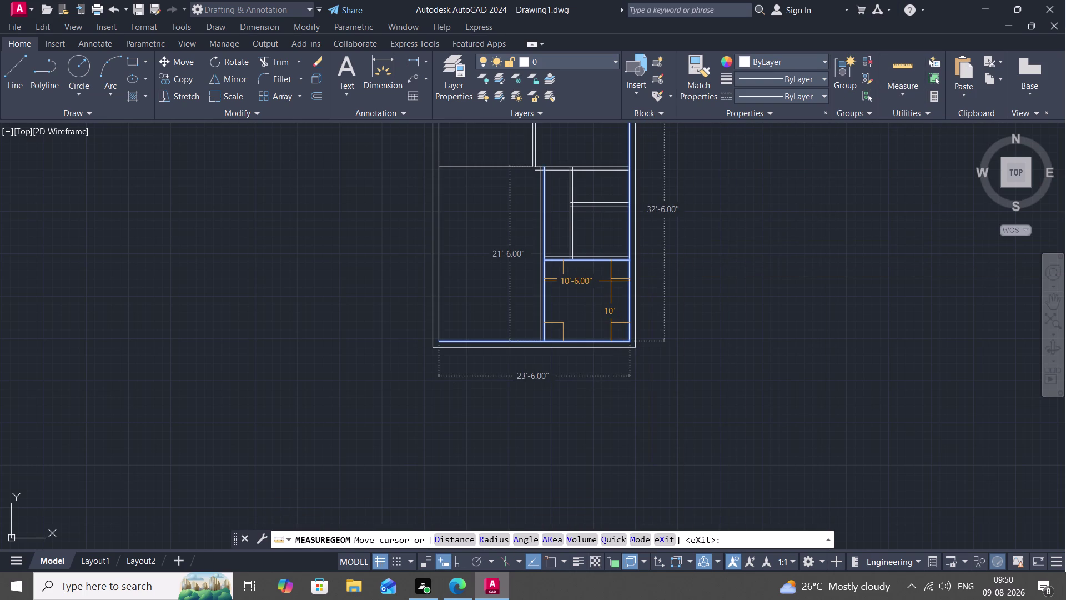
Cancel the measurement and start EXTEND with EX.
key(Escape)
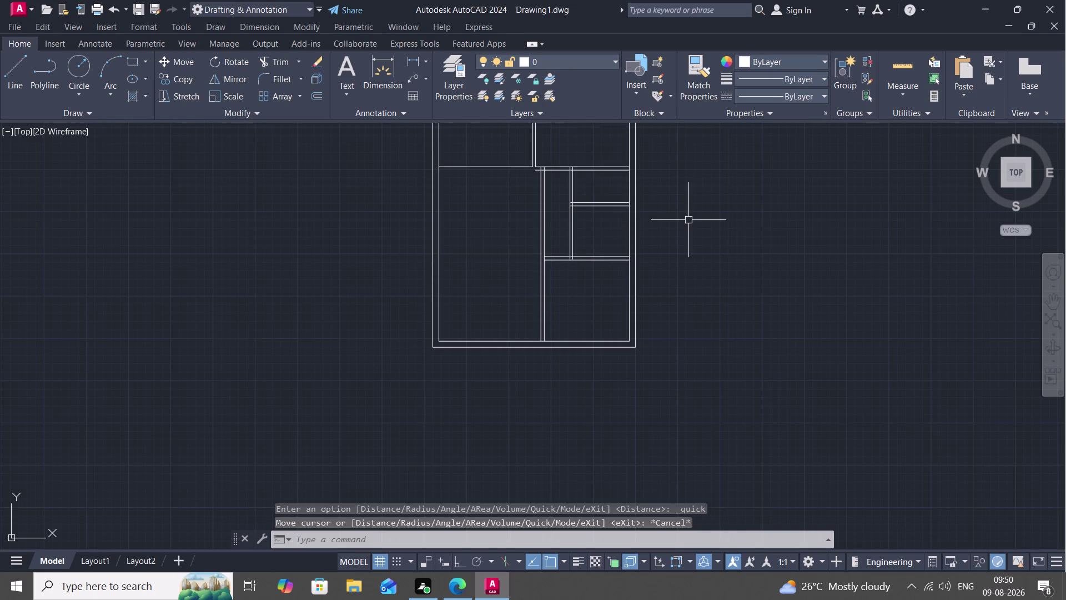
key(e)
key(x)
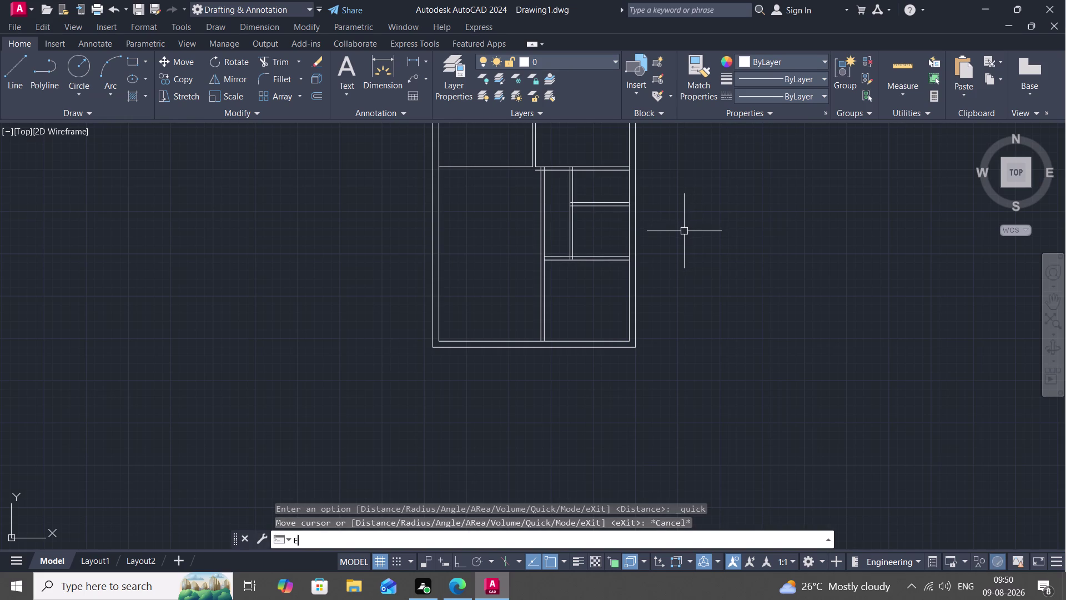
key(space)
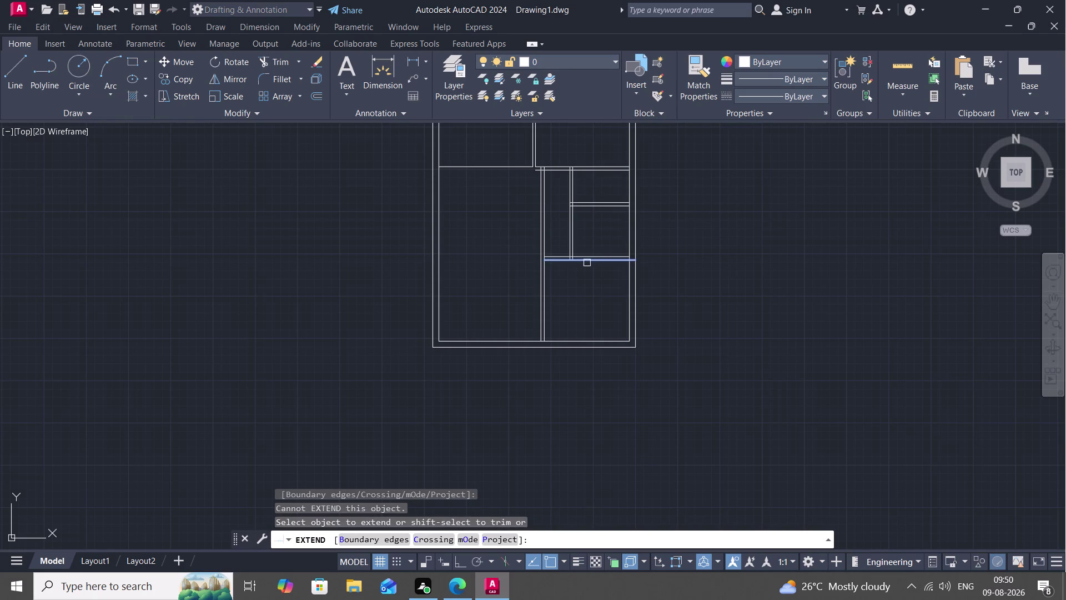
Extend the two central horizontal wall lines to the double-line partition.
middle_drag(592, 254, 626, 323)
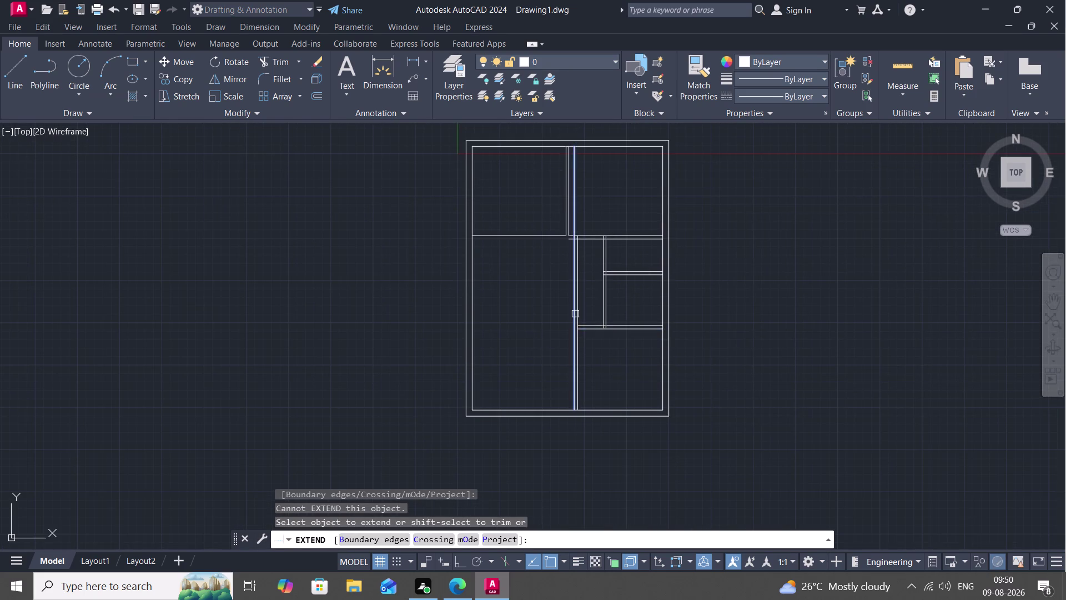
click(589, 325)
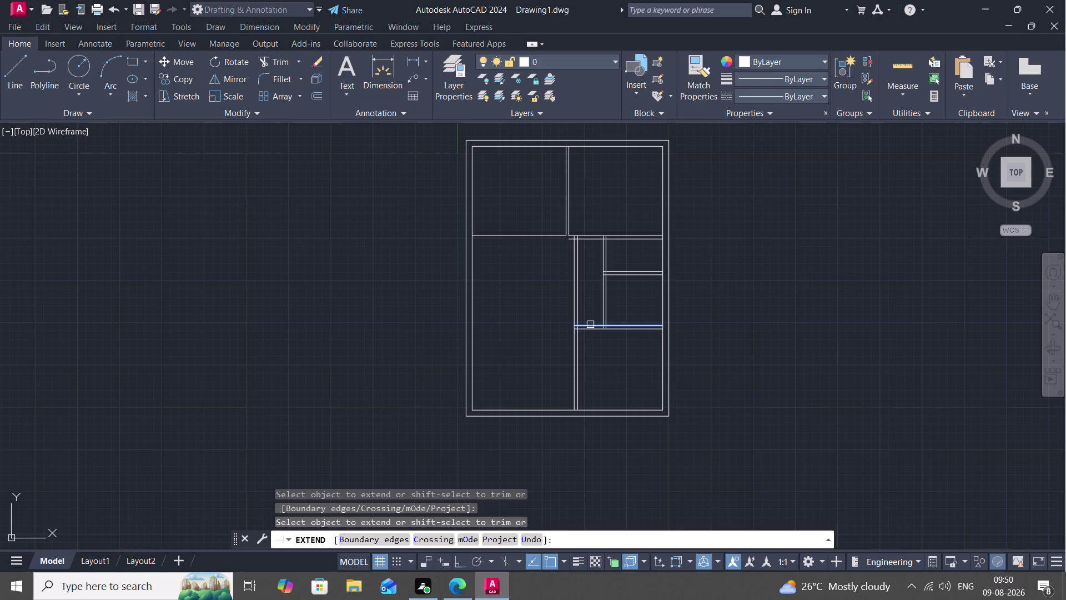
click(590, 325)
key(Escape)
key(t)
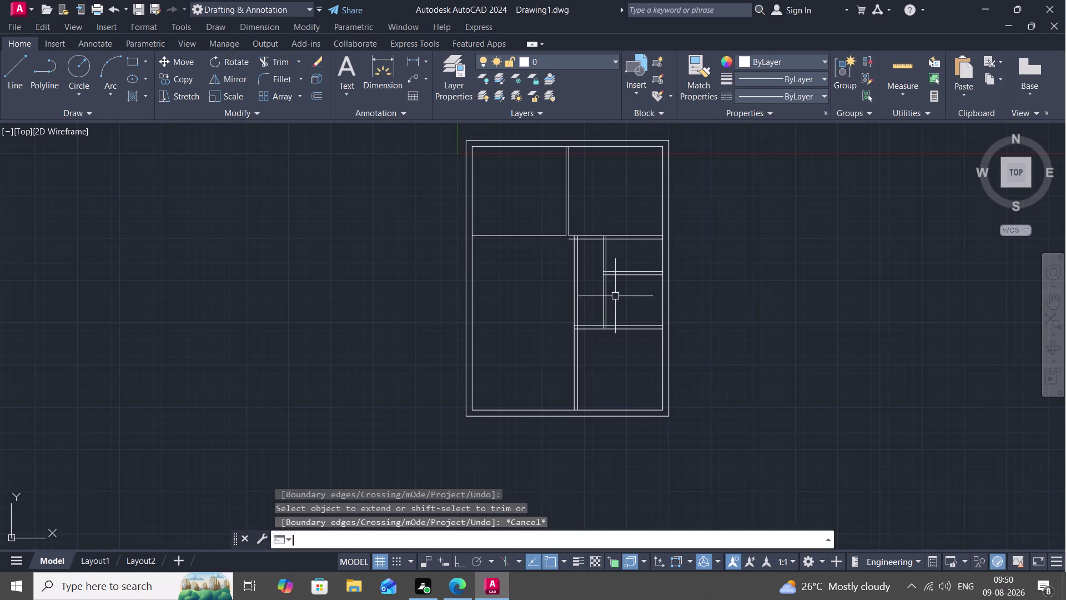
key(r)
key(space)
Trim both lines of the double wall between the large left room and central space.
click(578, 279)
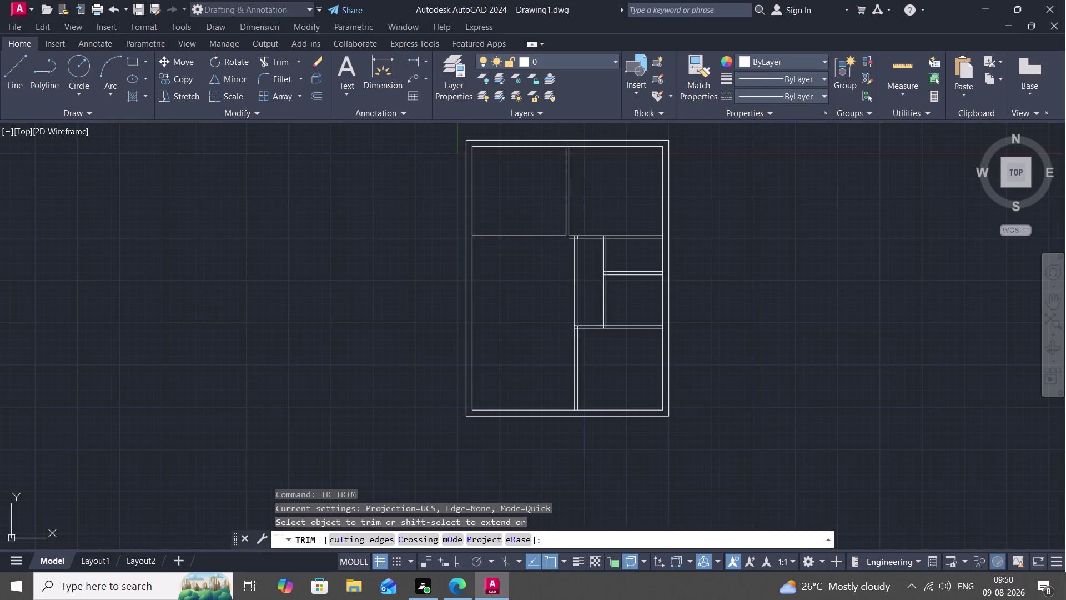
click(574, 277)
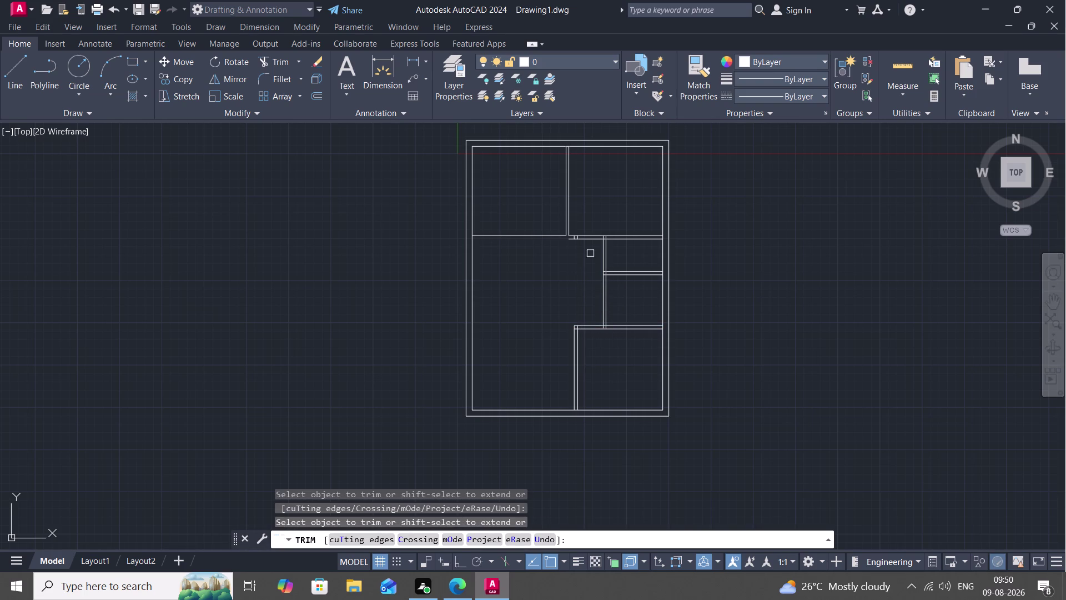
scroll(up, 3)
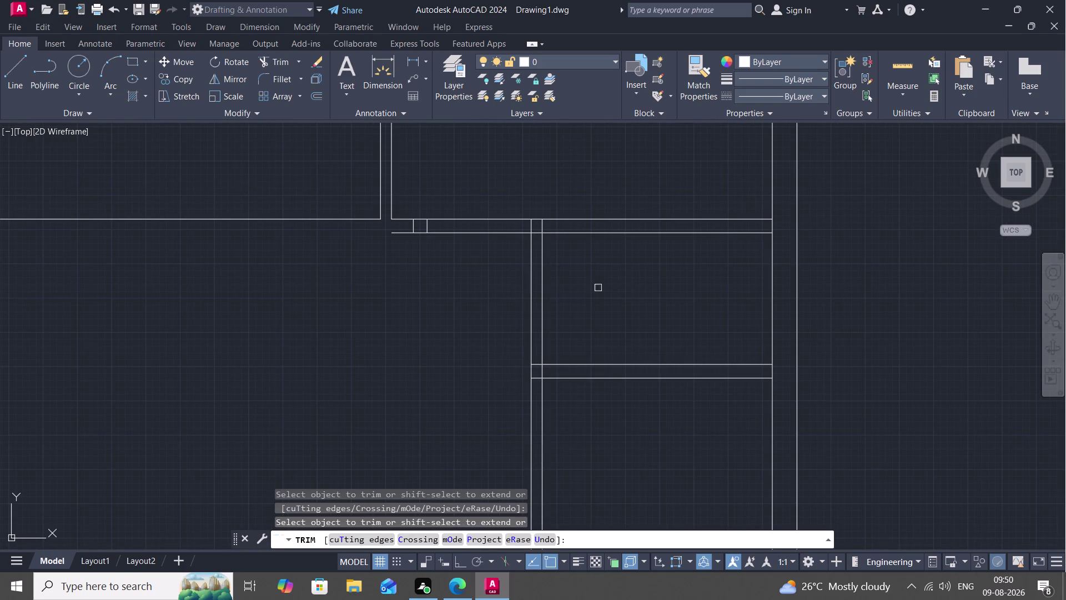
key(Escape)
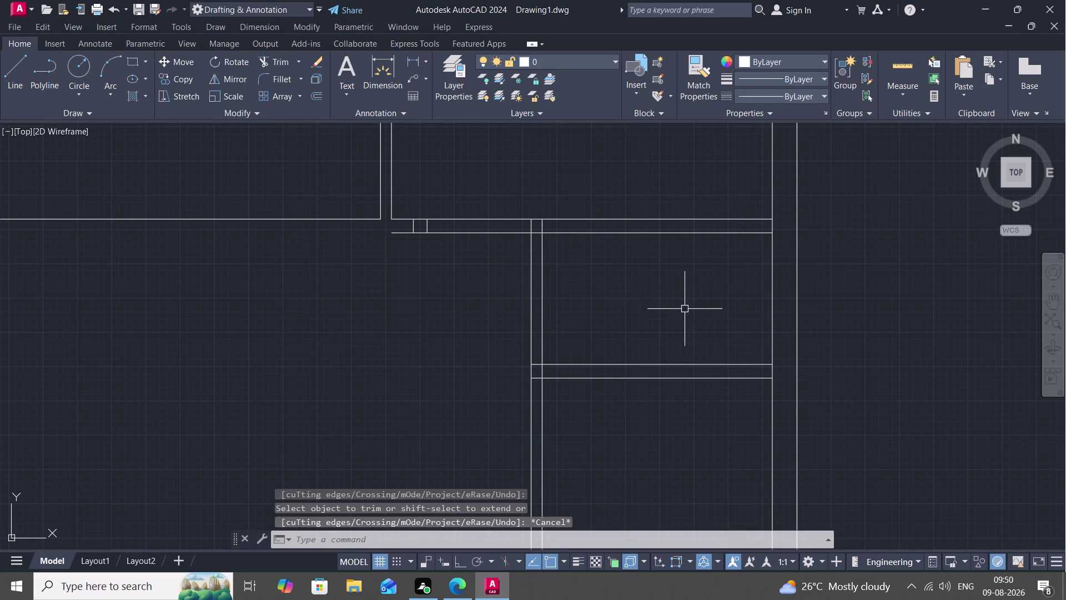
key(e)
key(x)
key(space)
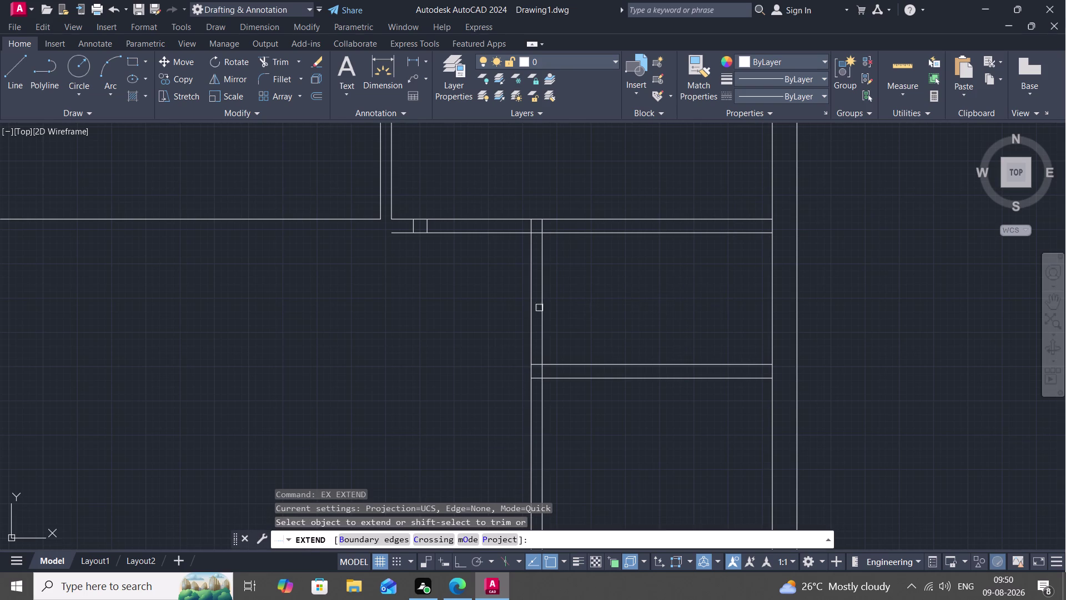
Extend the short horizontal wall line leftward to the outer wall.
middle_drag(848, 186, 833, 232)
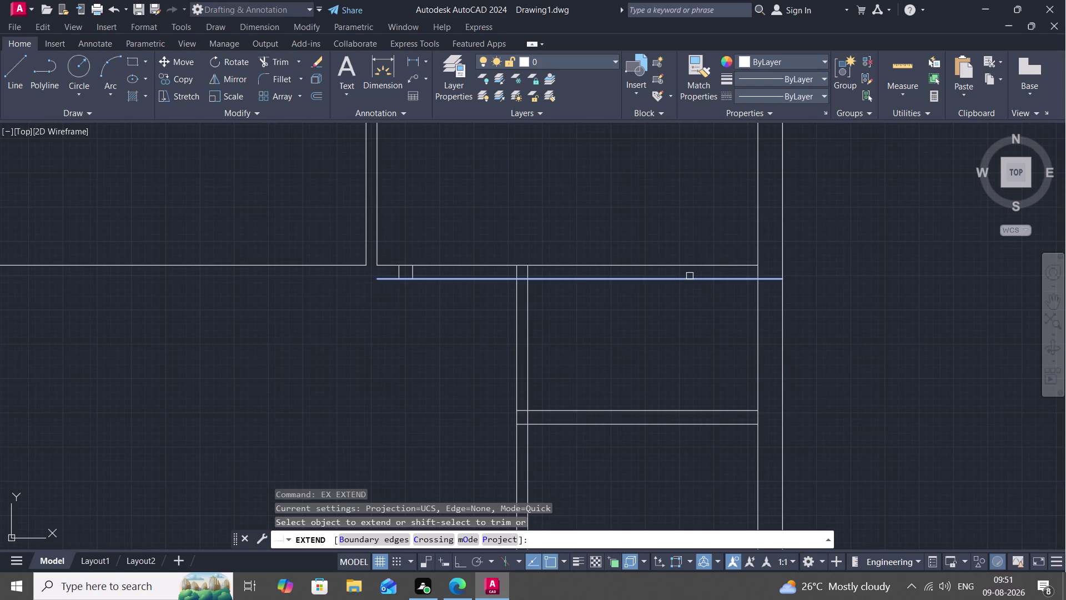
scroll(down, 3)
middle_drag(573, 306, 956, 227)
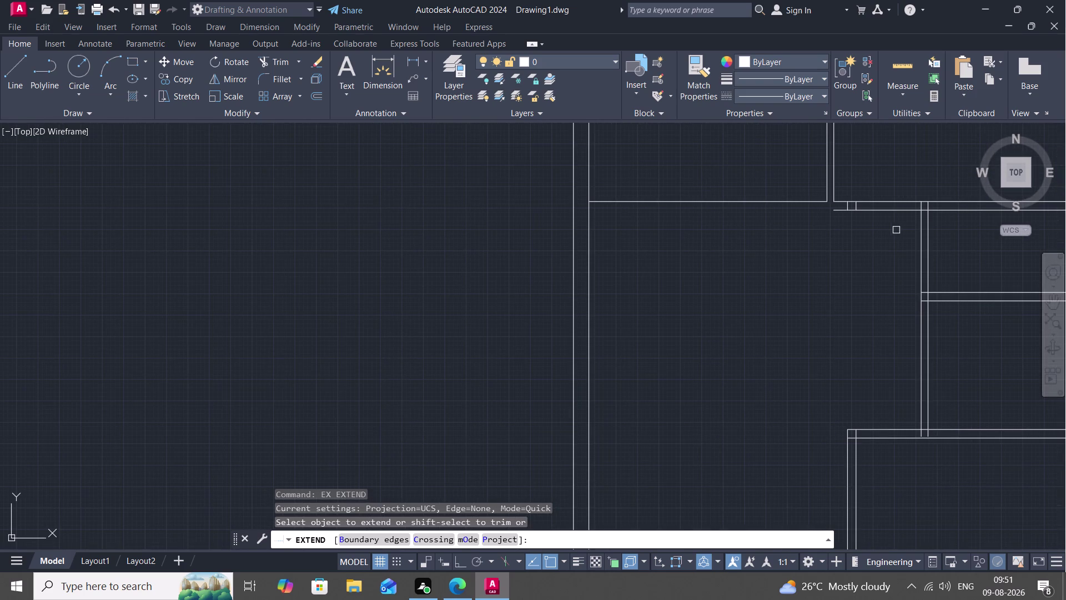
click(866, 209)
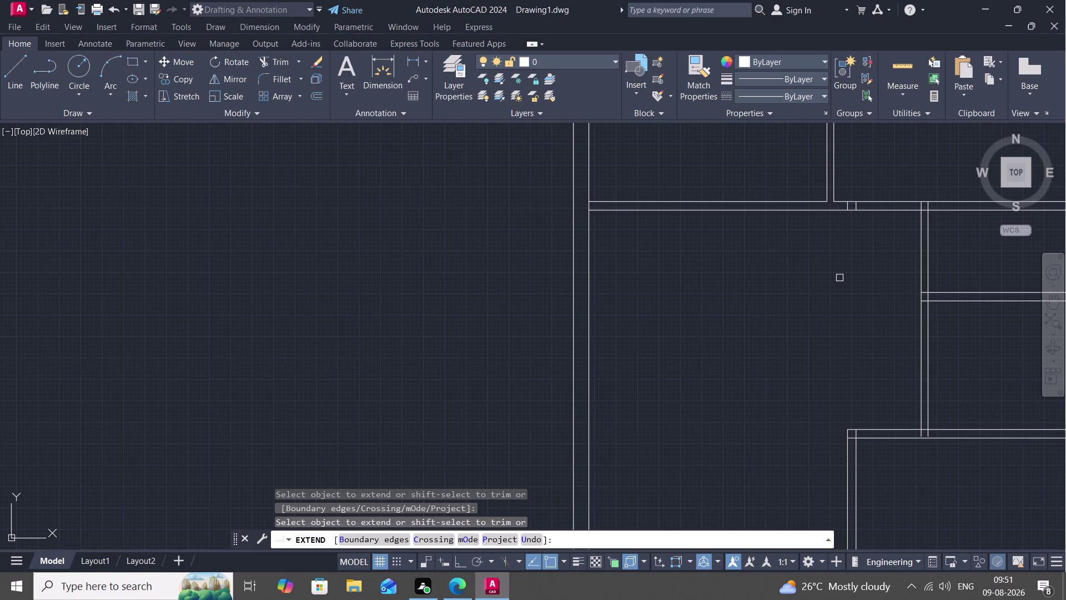
Zoom out to frame the lower rooms and back out of the extend mode option.
scroll(down, 3)
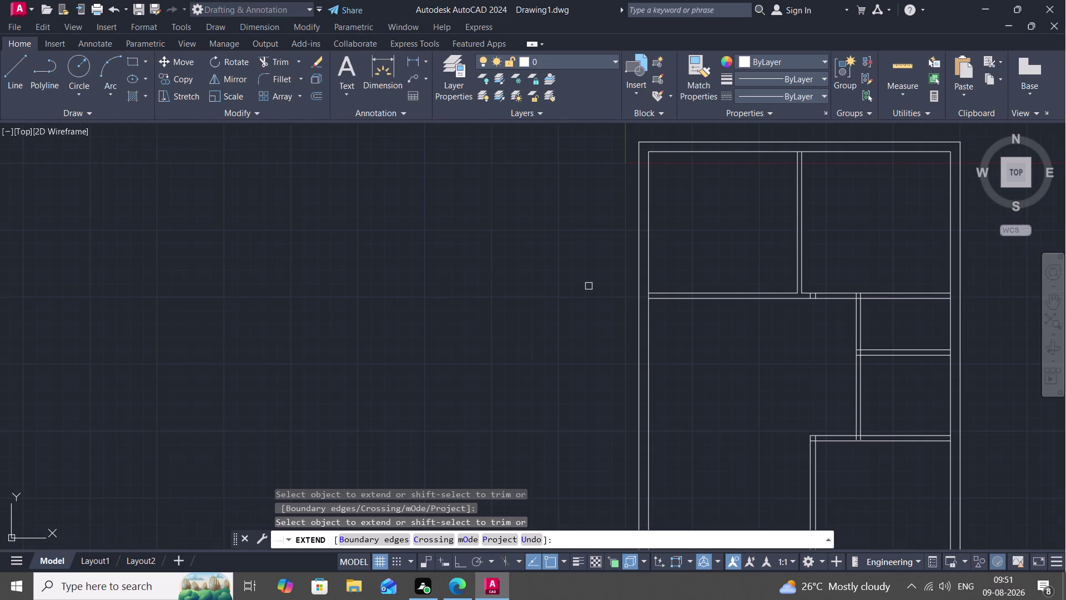
scroll(down, 3)
middle_drag(739, 469, 699, 311)
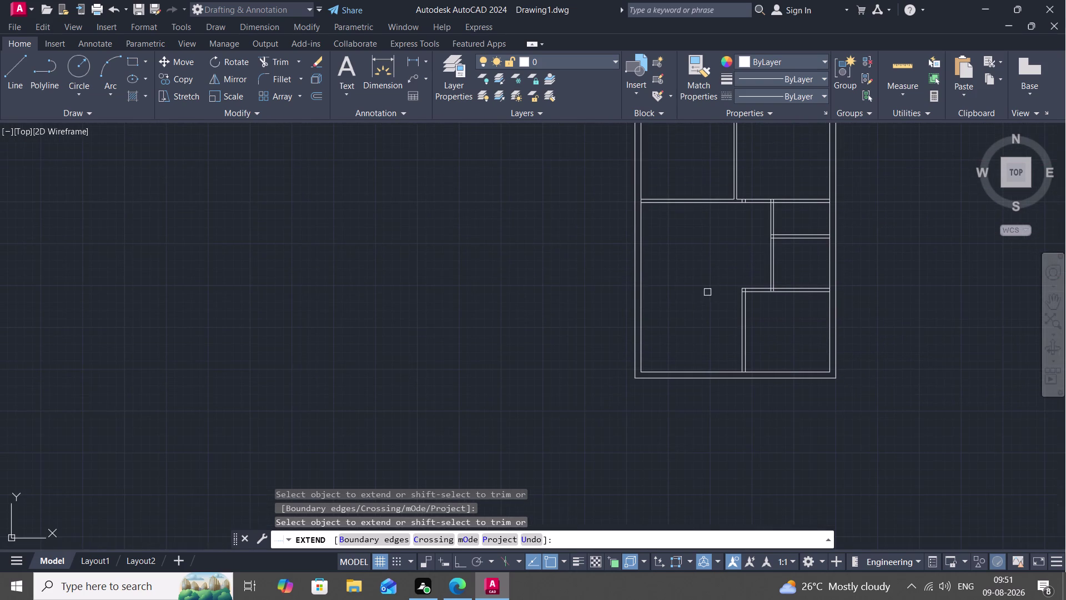
middle_drag(709, 292, 717, 242)
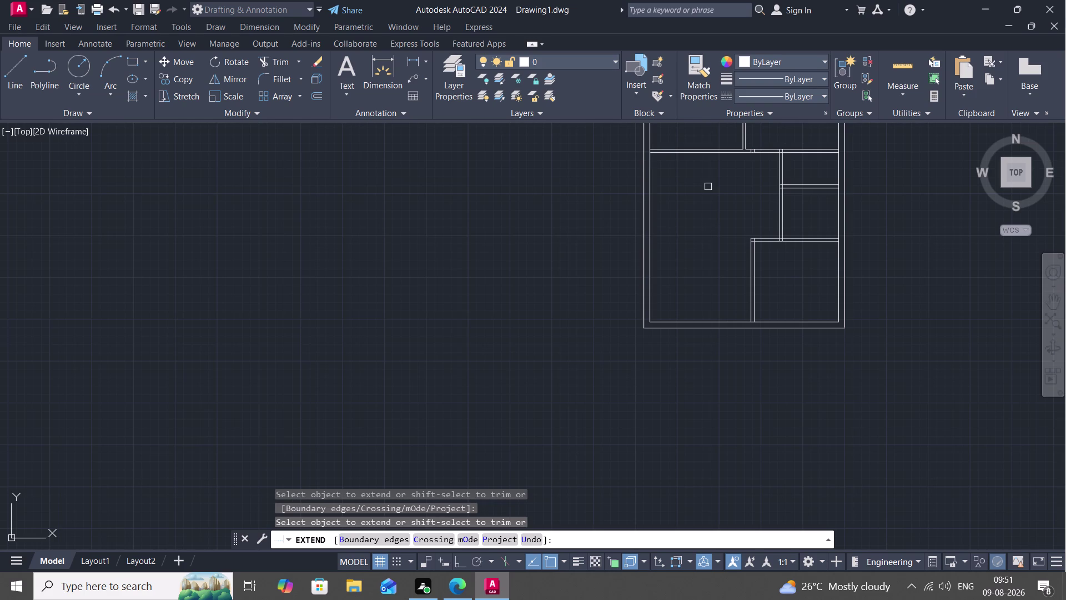
scroll(up, 3)
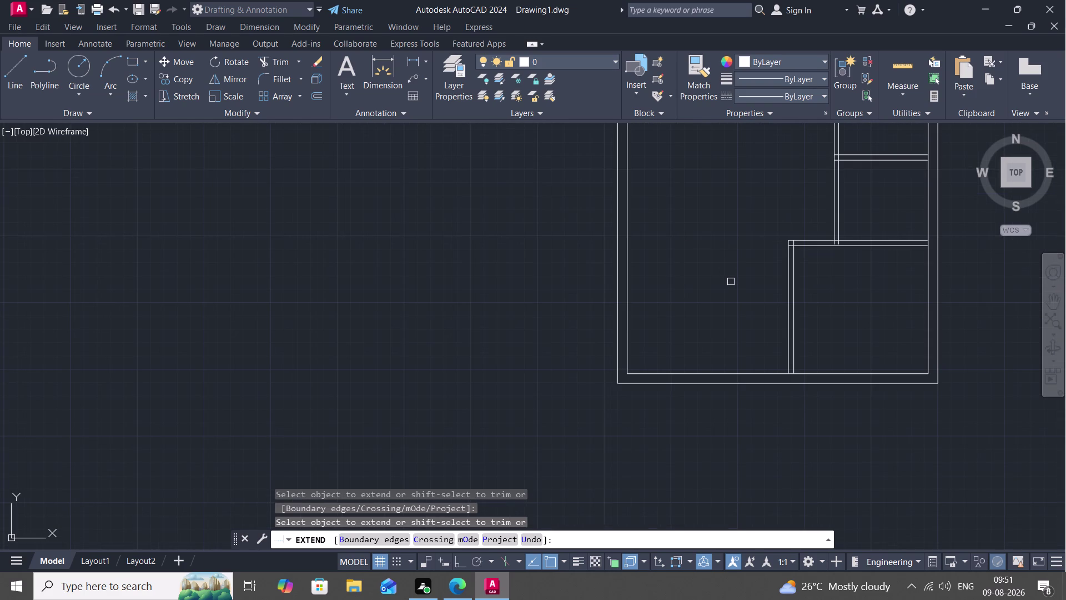
text(O)
key(space)
key(Escape)
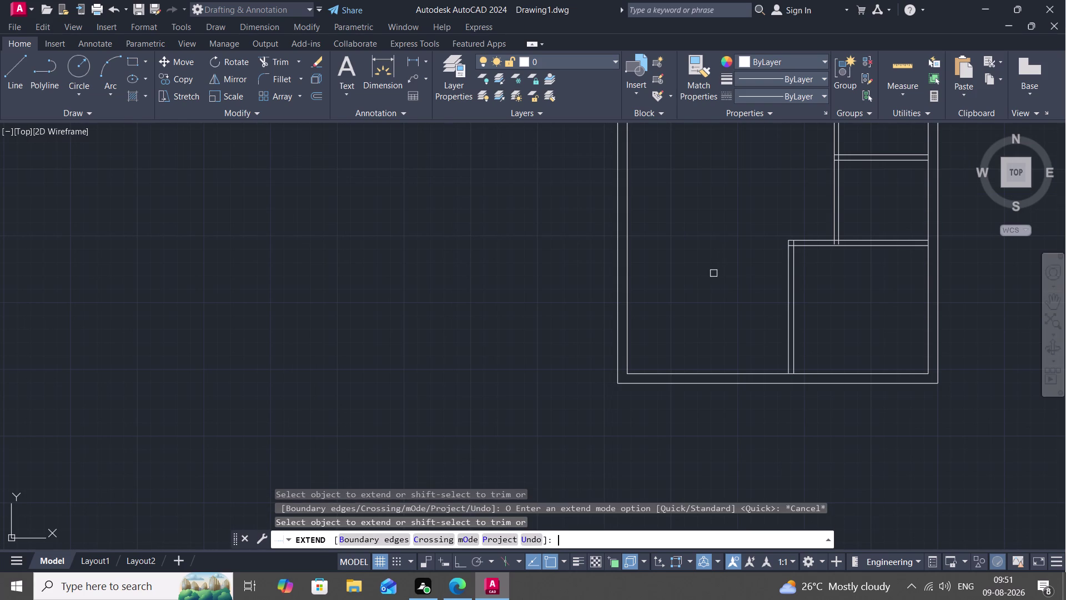
Cancel the leftover lengthen operation.
key(o)
key(space)
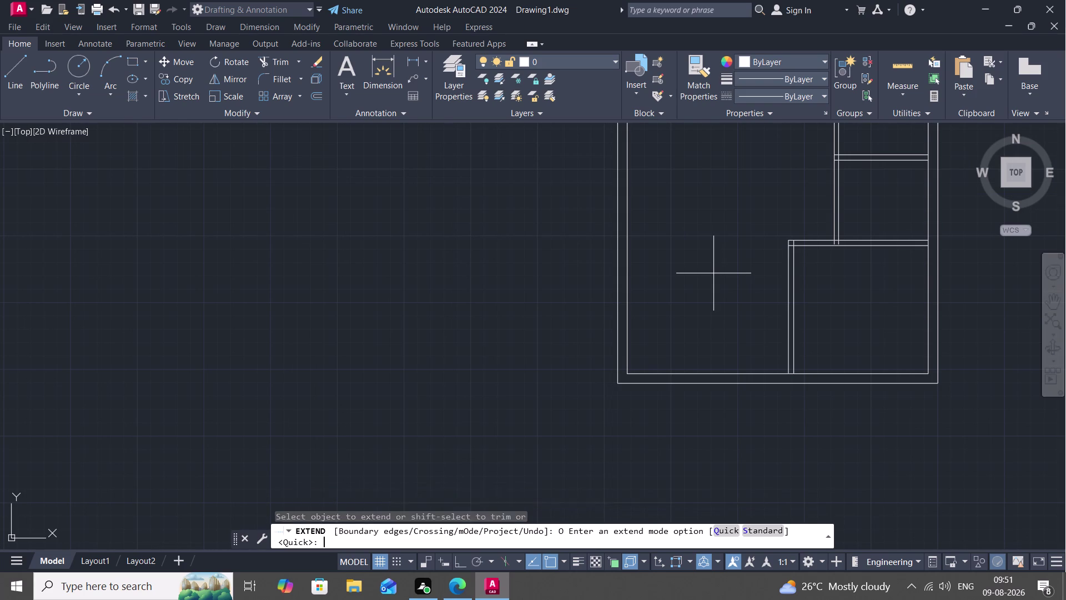
key(Escape)
key(Escape)
key(Escape)
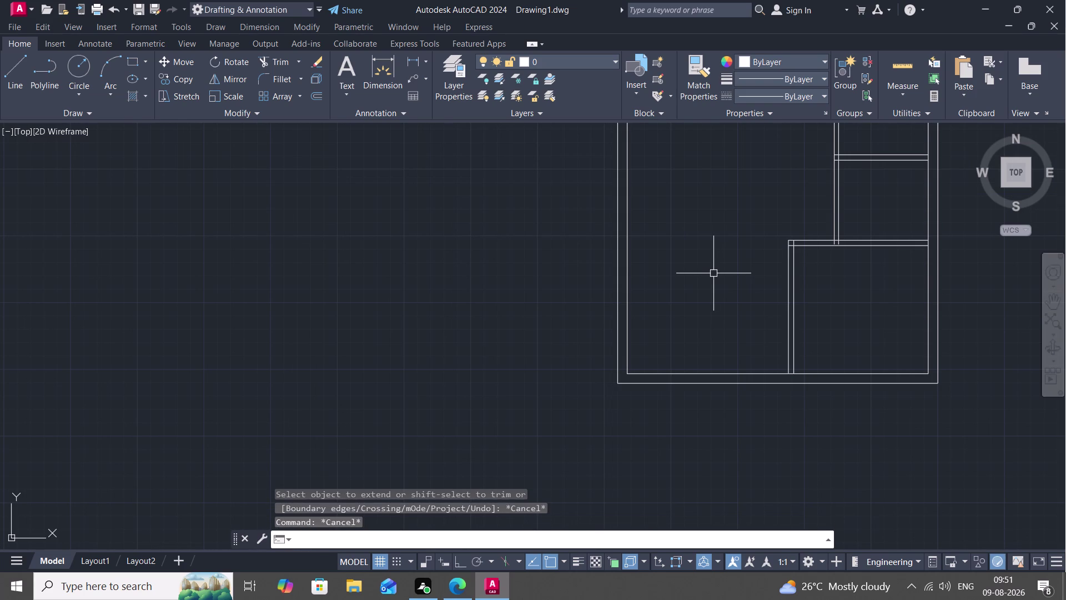
Offset the vertical wall line left and the bottom wall line up by 5'10".
text(O 5')
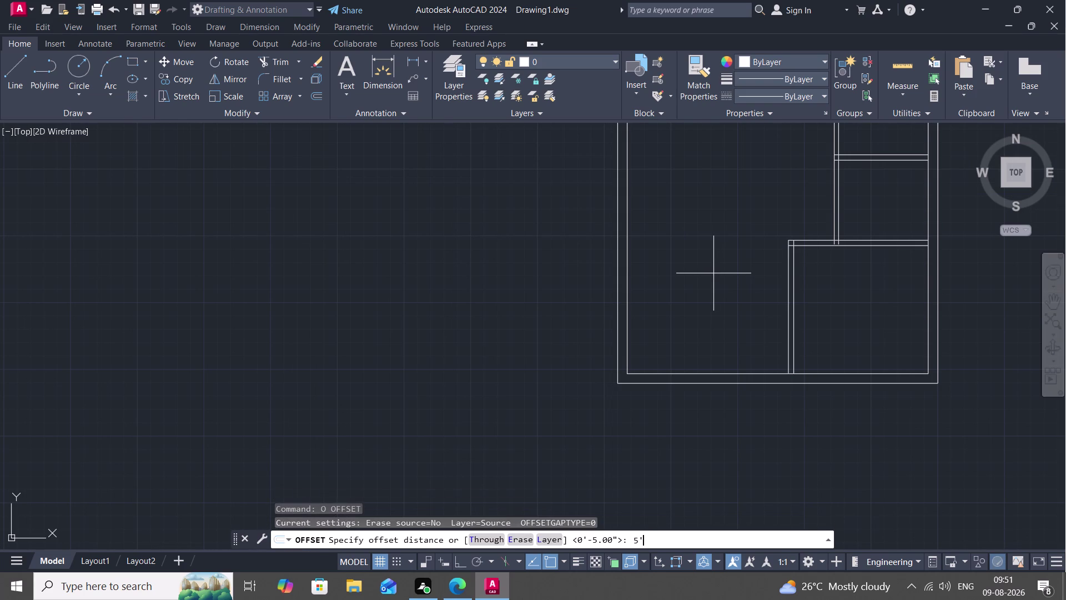
key(1)
key(0)
text(")
key(space)
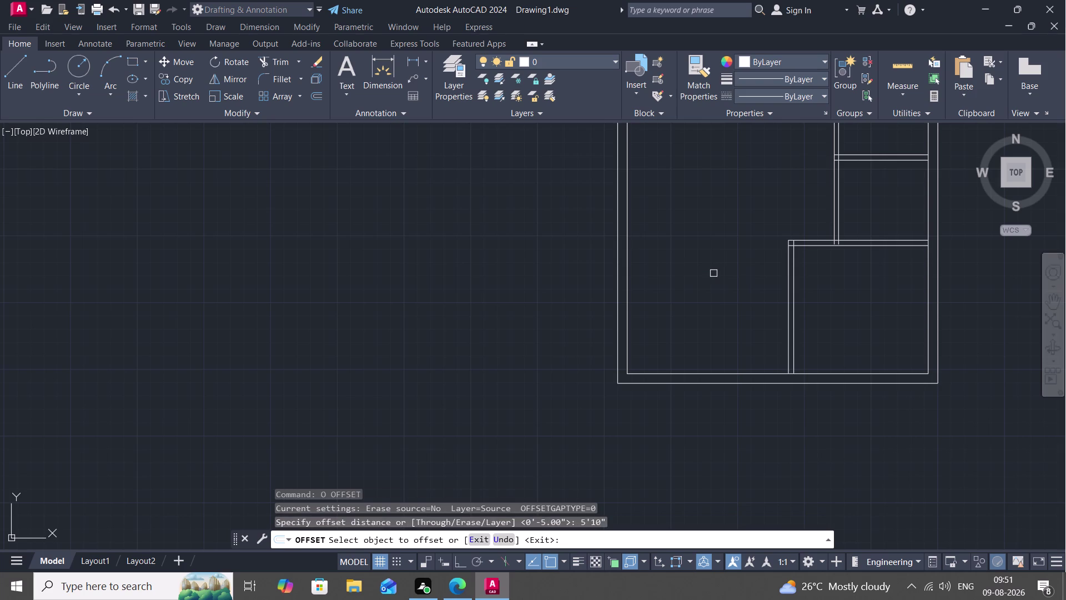
click(789, 322)
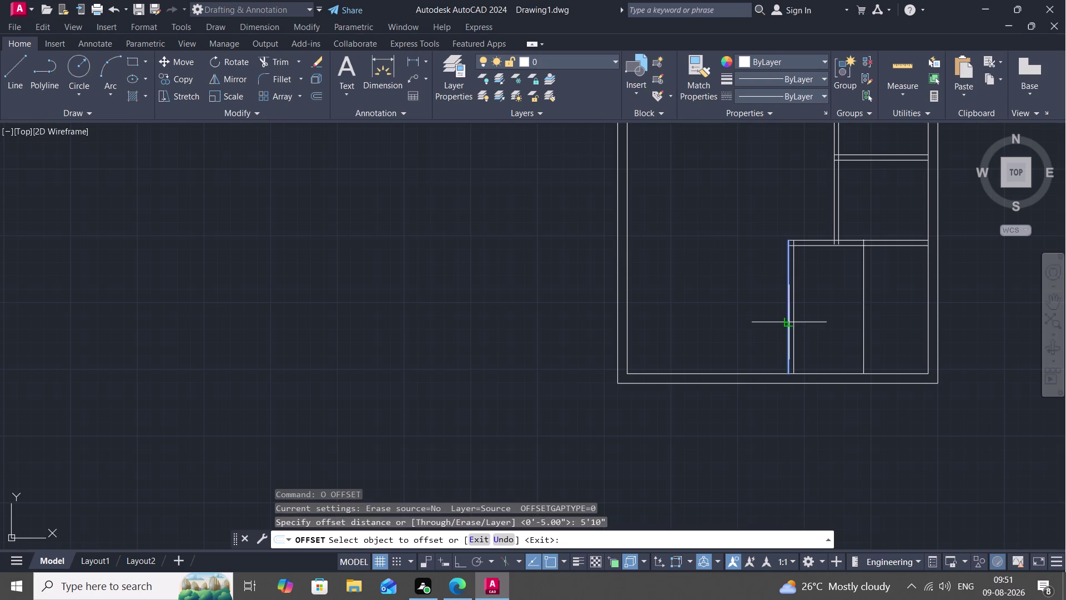
click(749, 320)
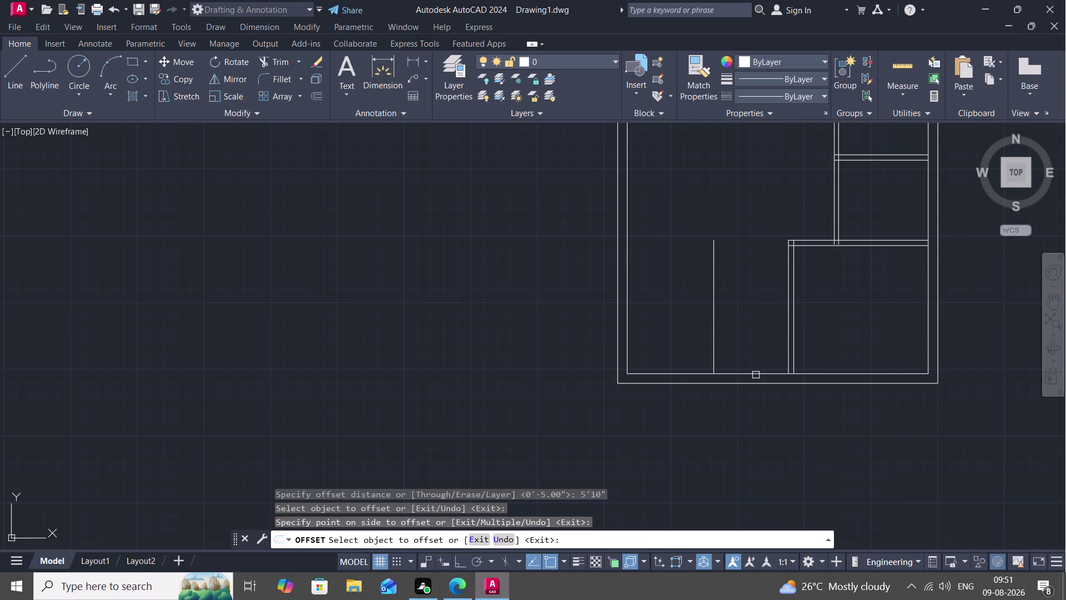
click(756, 374)
click(743, 307)
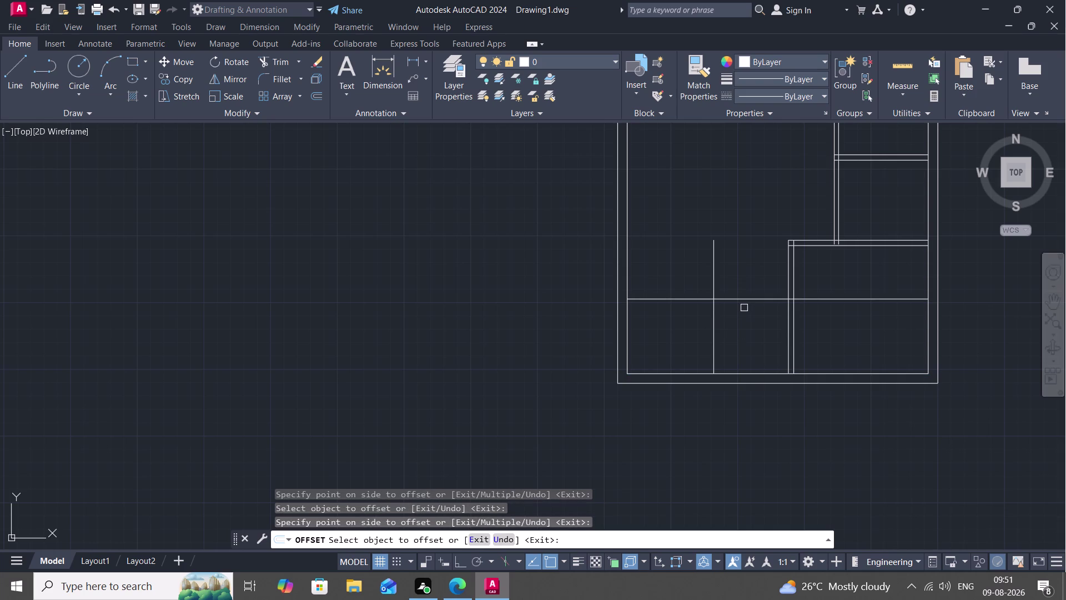
Start a trim on the new lines, then cancel it.
text(TR)
key(space)
scroll(up, 3)
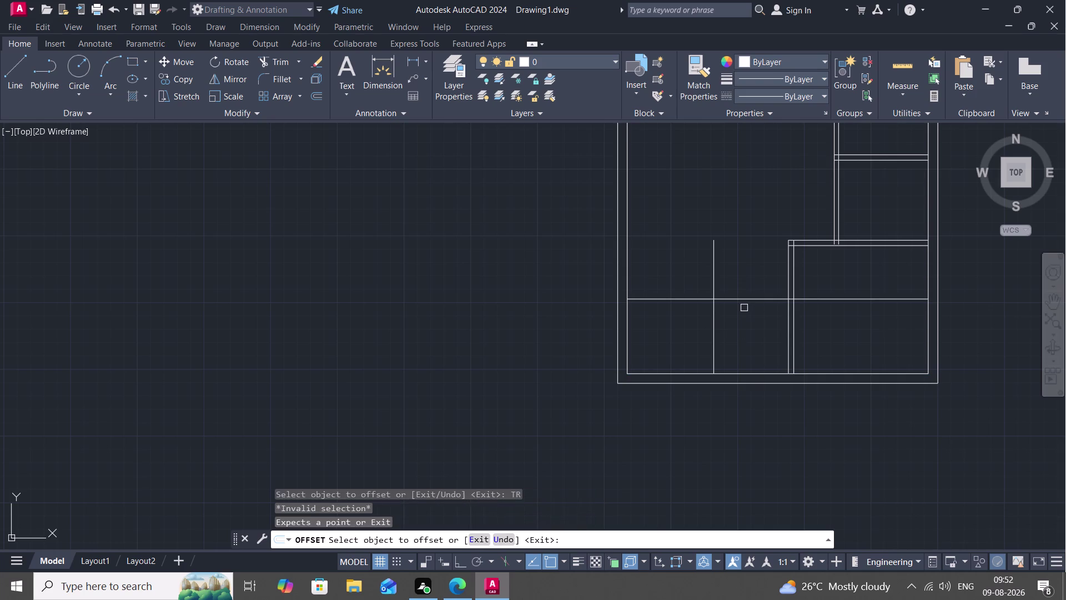
scroll(up, 3)
scroll(down, 3)
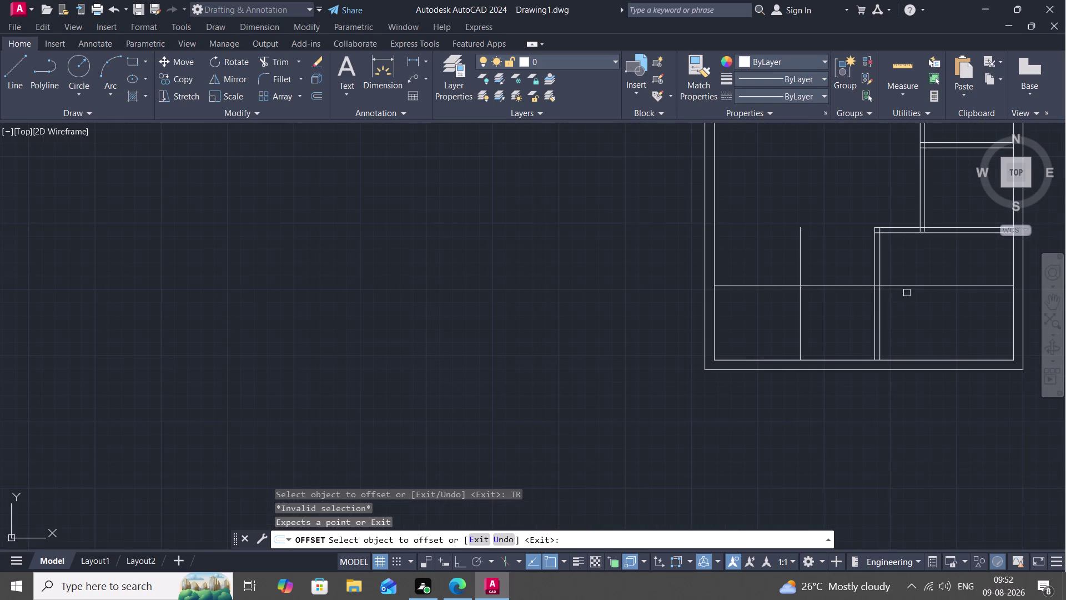
key(Escape)
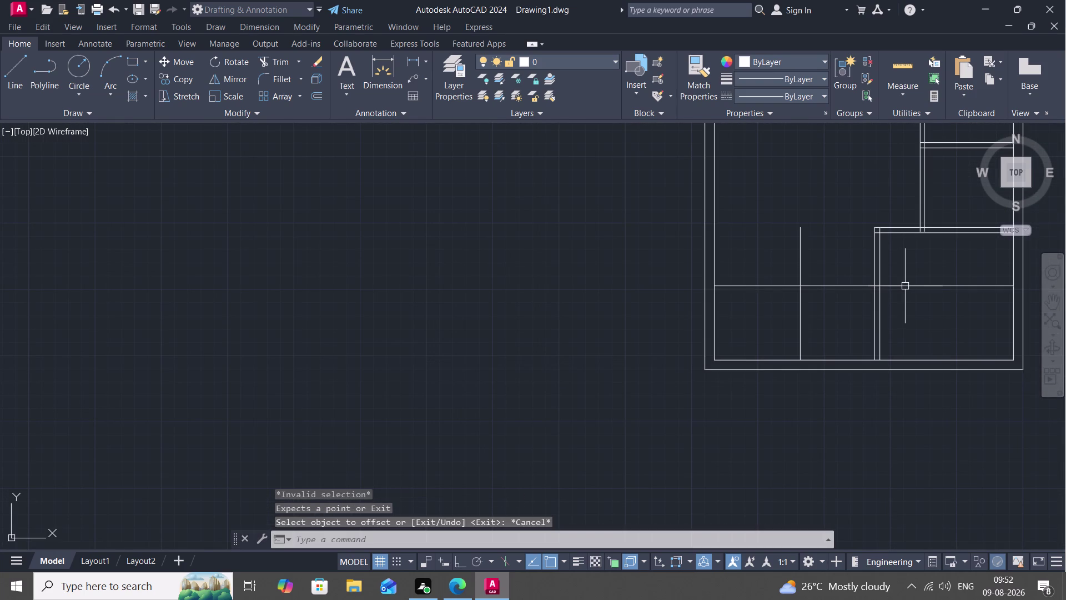
Offset the interior vertical line 9" to its left to form a double wall.
text(O)
key(space)
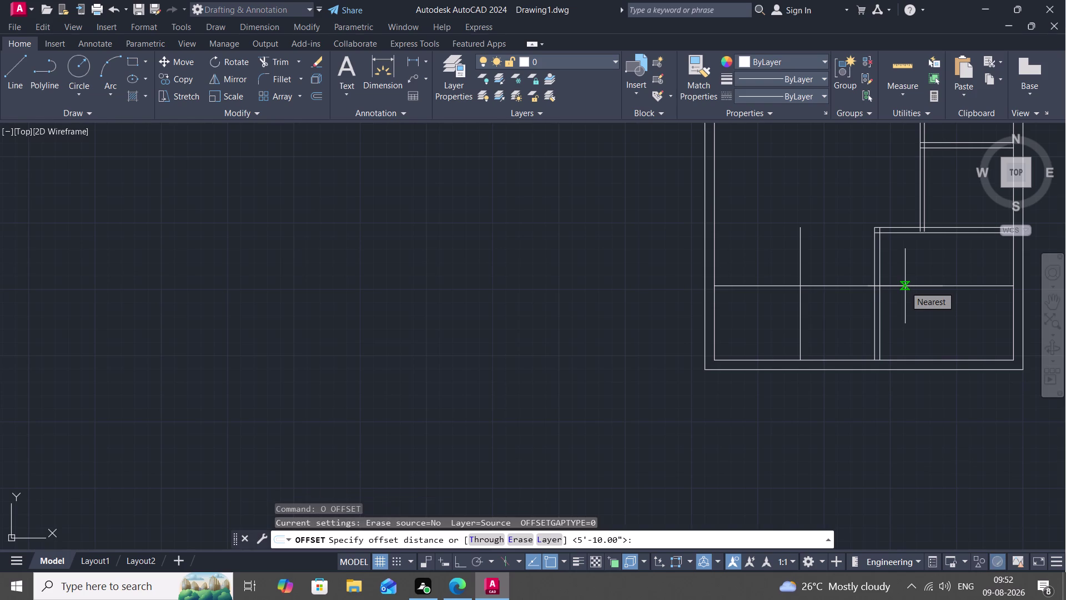
key(9)
text(")
key(space)
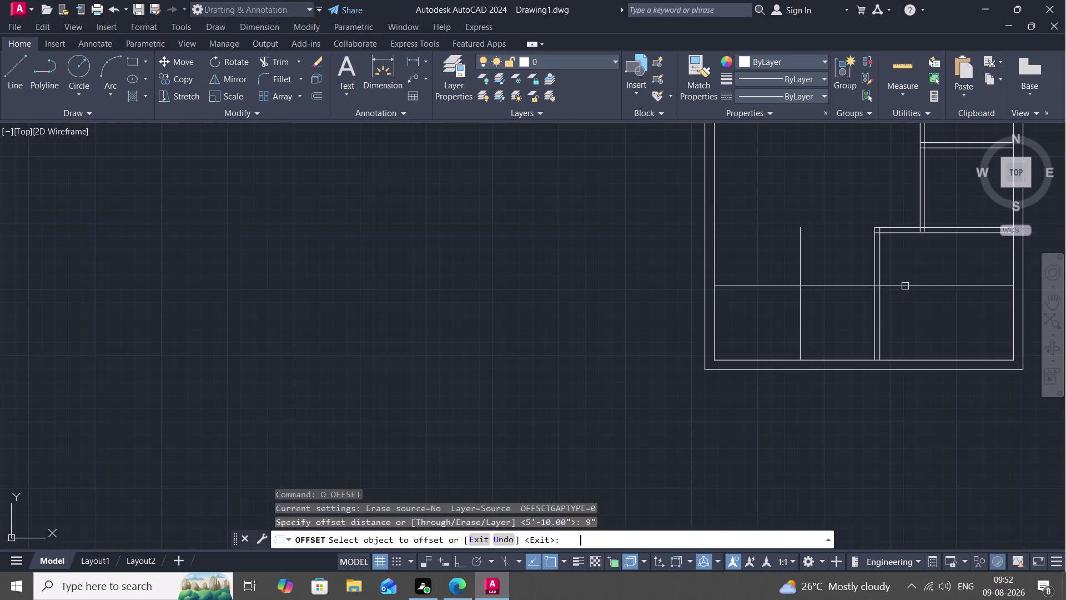
click(800, 272)
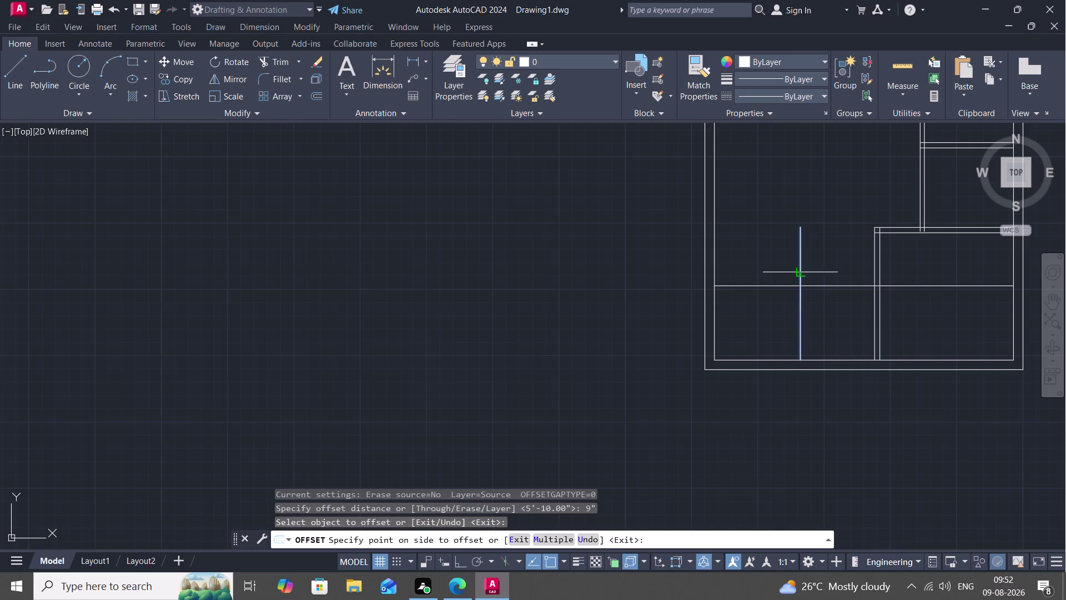
click(796, 273)
key(Escape)
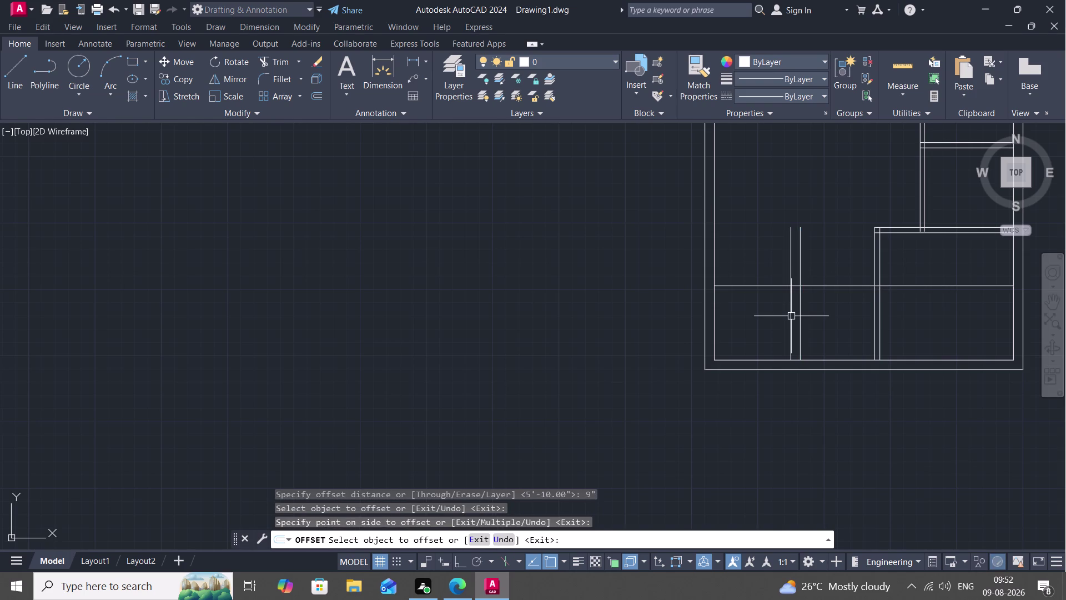
Trim the four horizontal line pieces overhanging past the double vertical wall.
text(TR)
key(space)
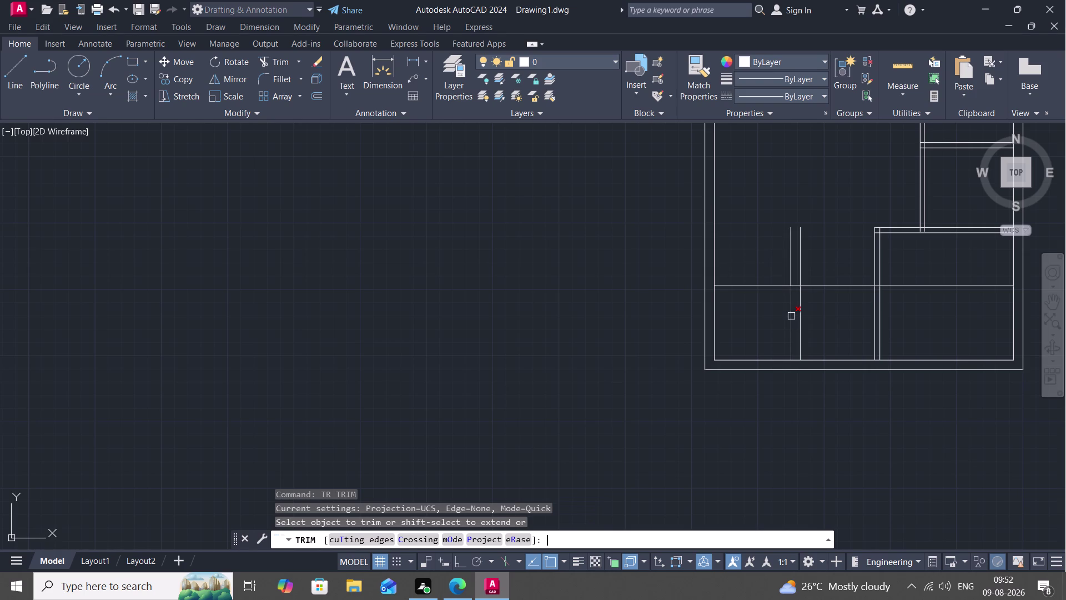
click(757, 283)
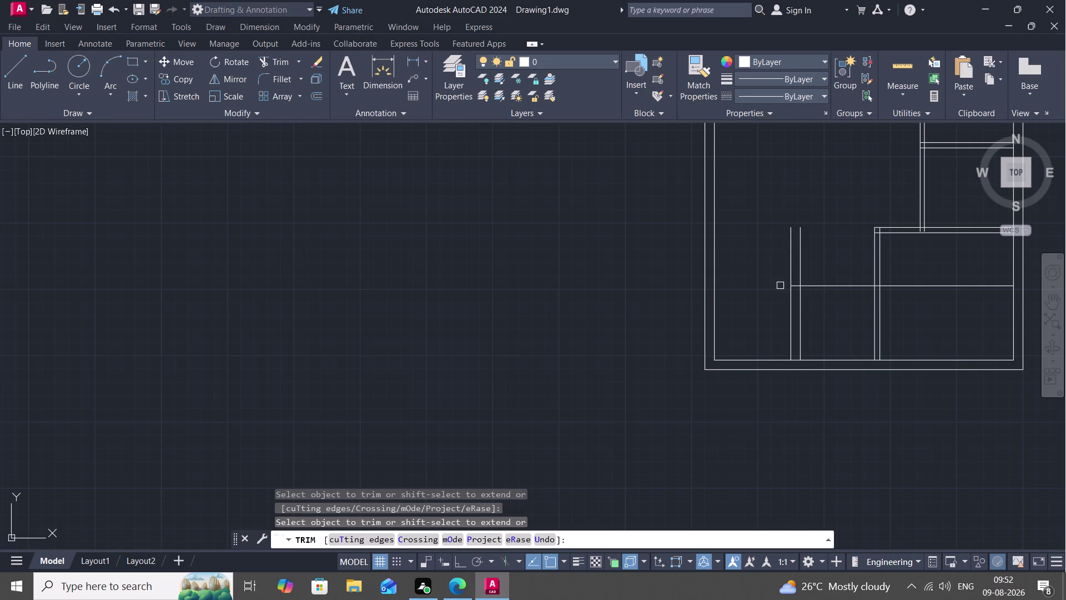
scroll(up, 3)
click(862, 288)
scroll(down, 3)
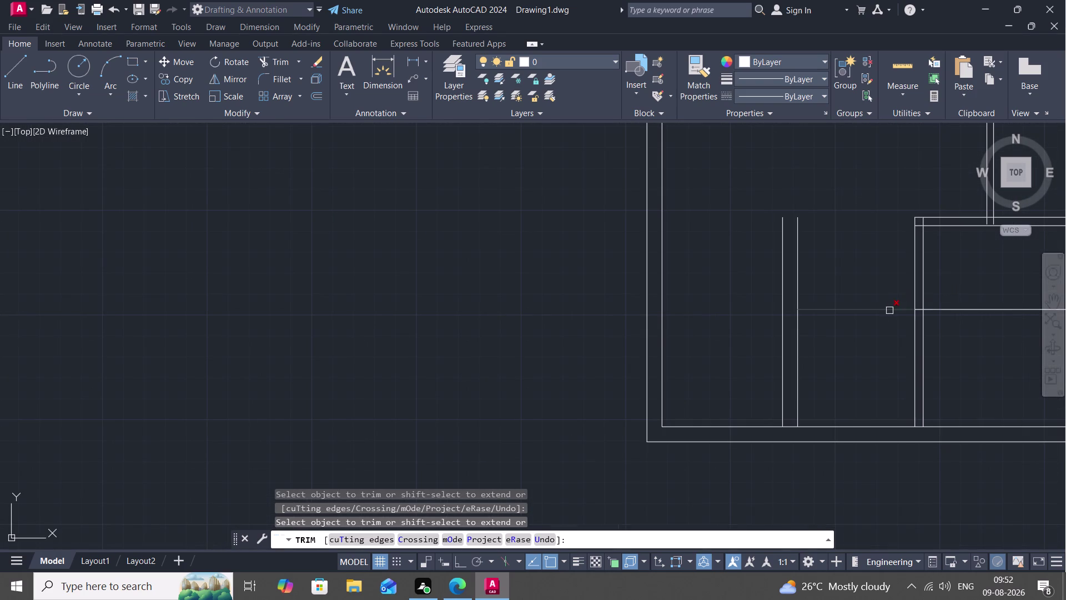
click(993, 311)
scroll(up, 3)
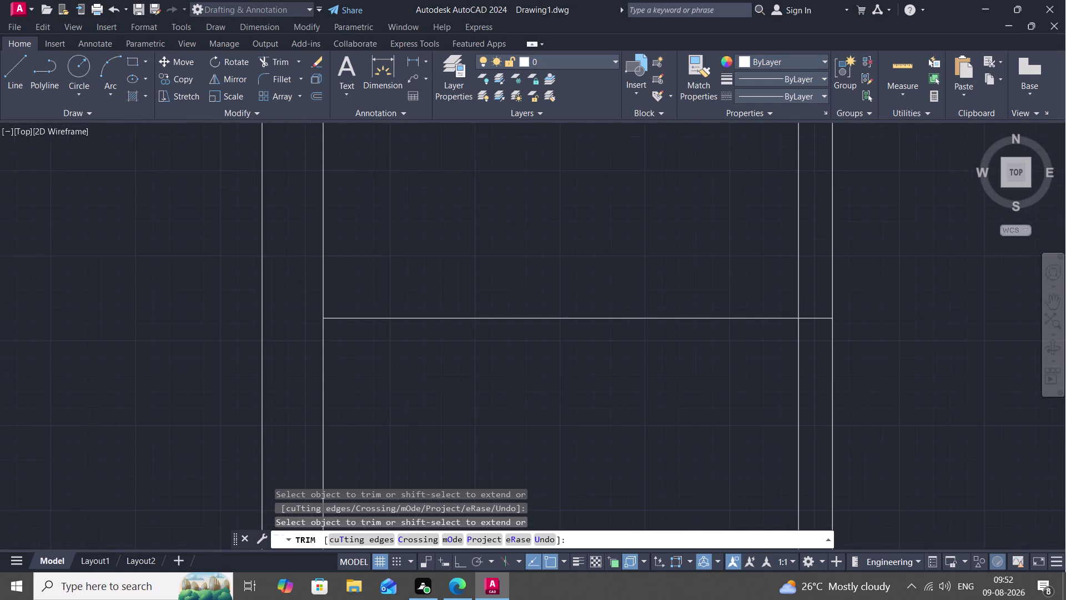
click(820, 320)
scroll(down, 3)
middle_drag(869, 319, 866, 306)
Back out of a mistaken 4" entry, end trimming, and start OFFSET (O).
text(O)
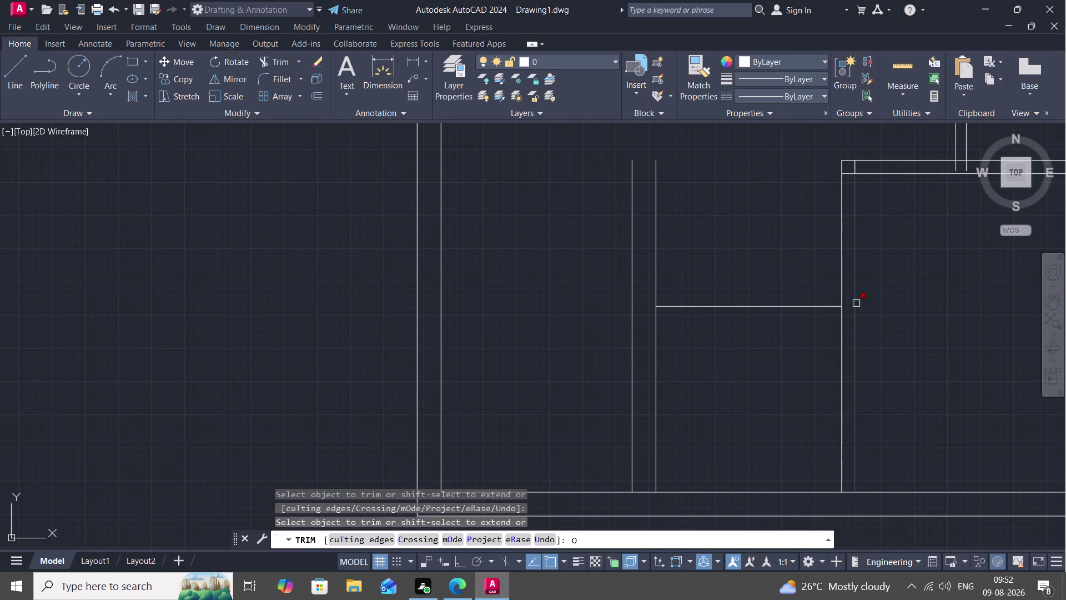
key(space)
key(4)
key(shift+quotedbl)
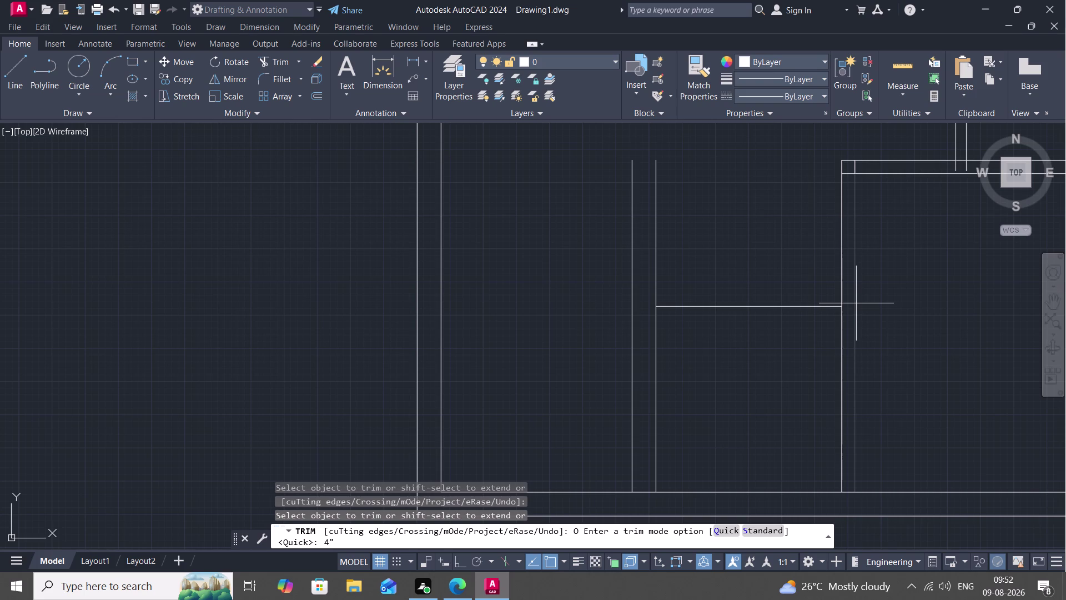
key(space)
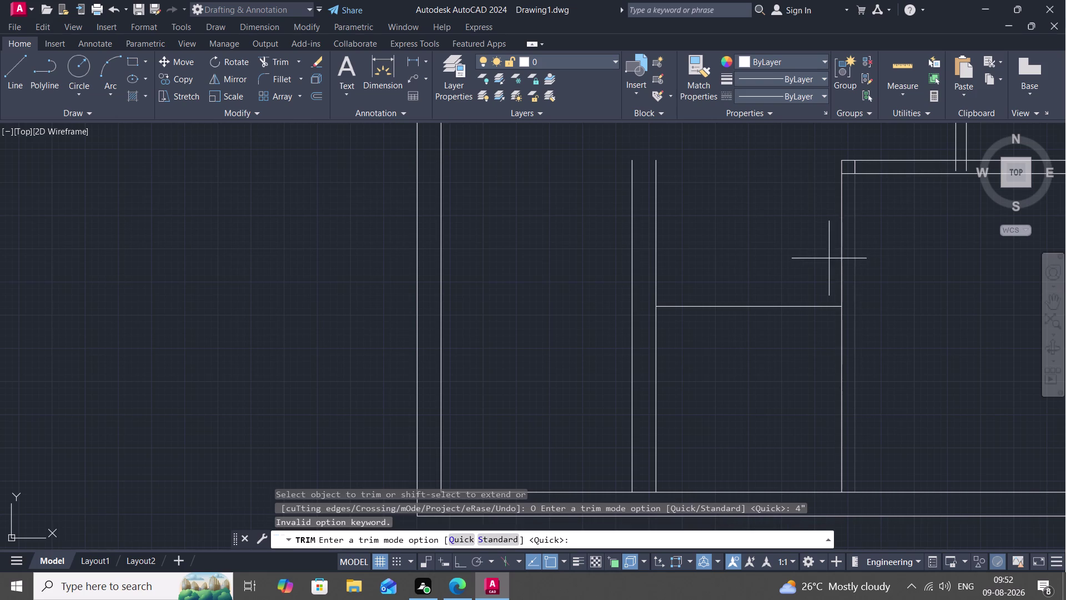
key(Escape)
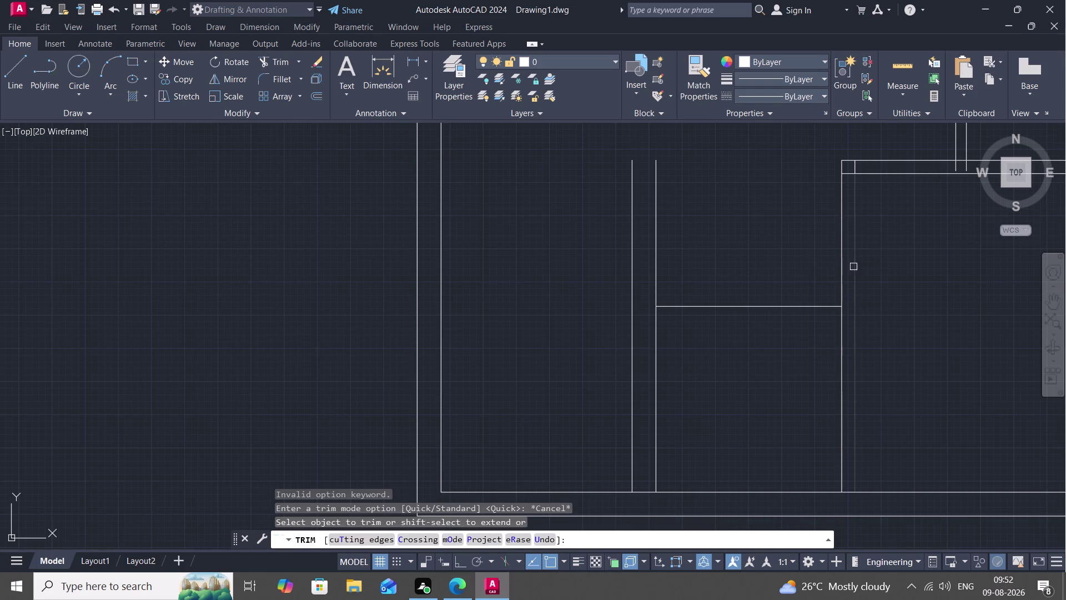
key(Escape)
text(O)
key(space)
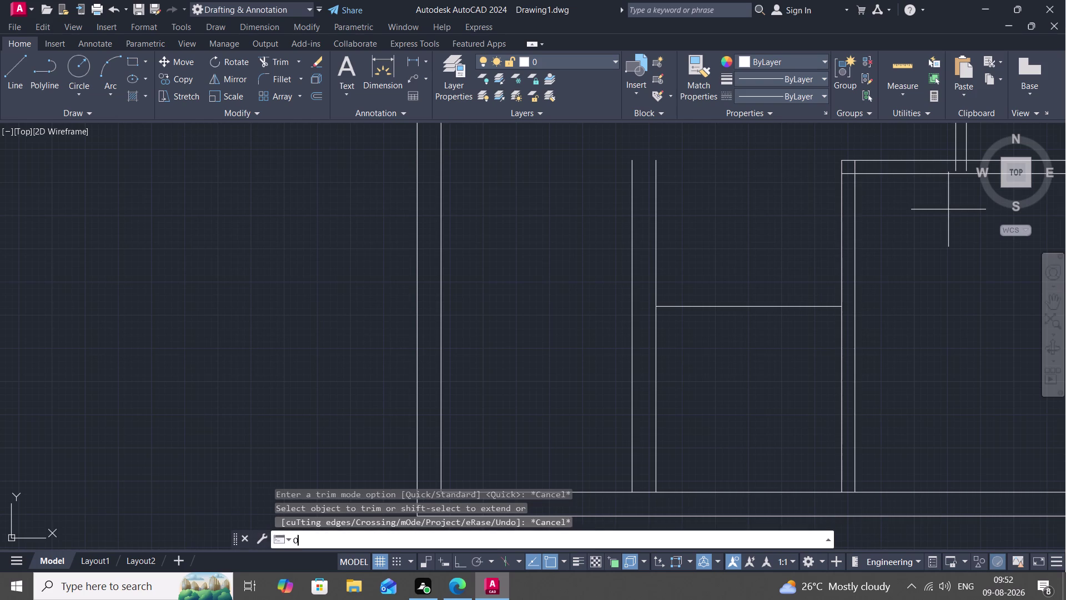
Offset the short horizontal wall line 4" to make it a double line.
key(4)
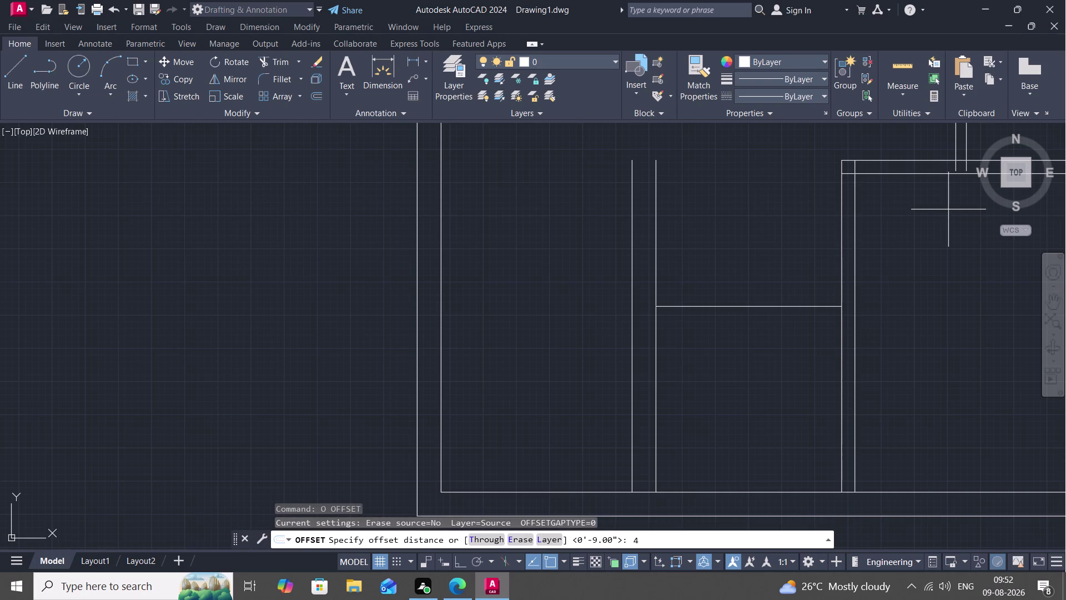
text(")
key(space)
scroll(down, 3)
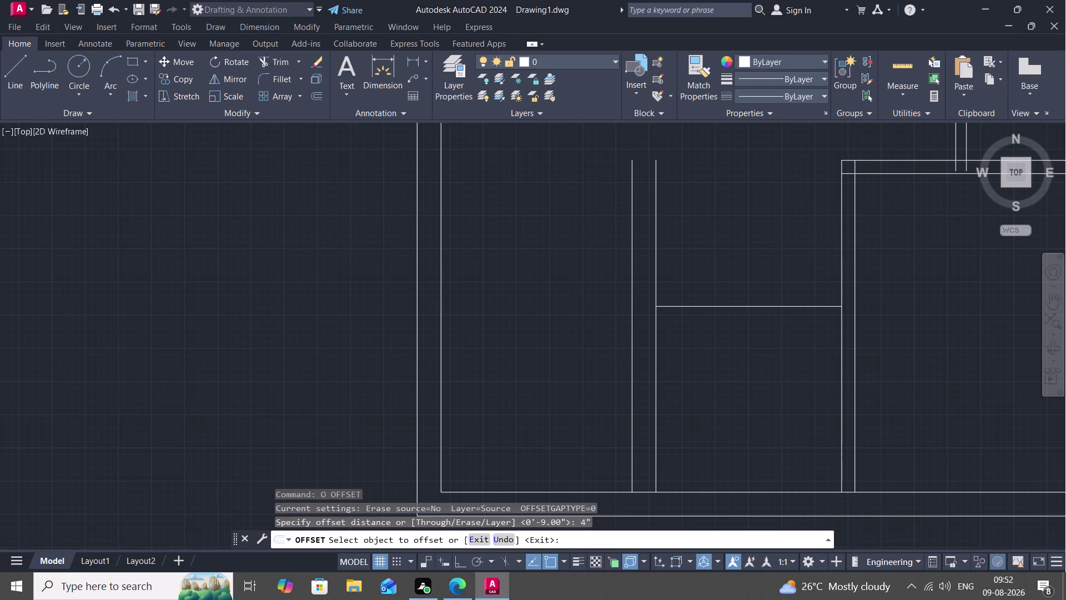
middle_drag(875, 240, 990, 166)
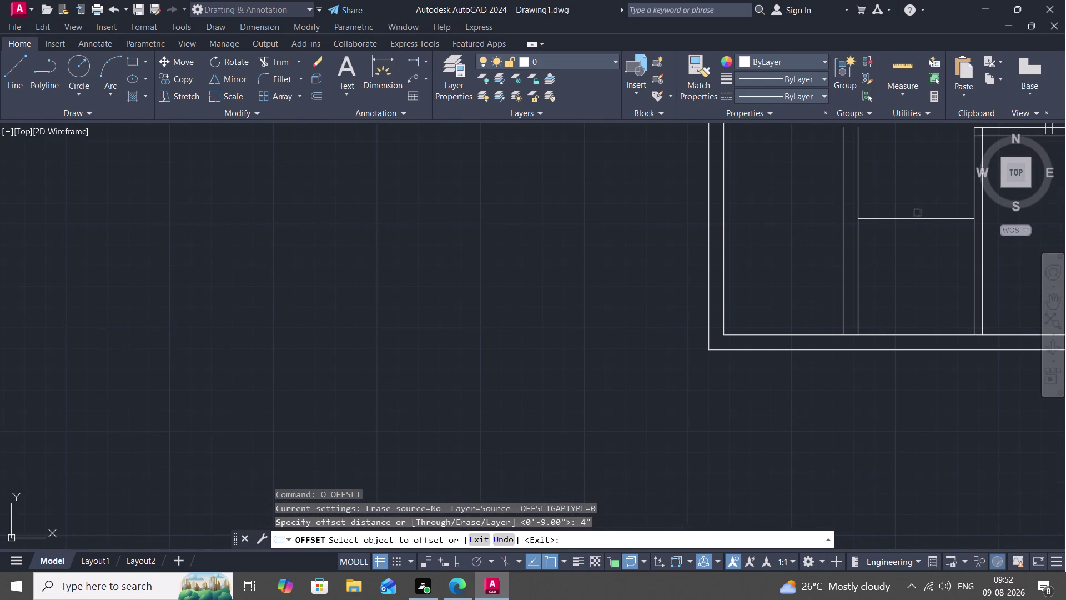
click(921, 219)
click(910, 185)
scroll(down, 3)
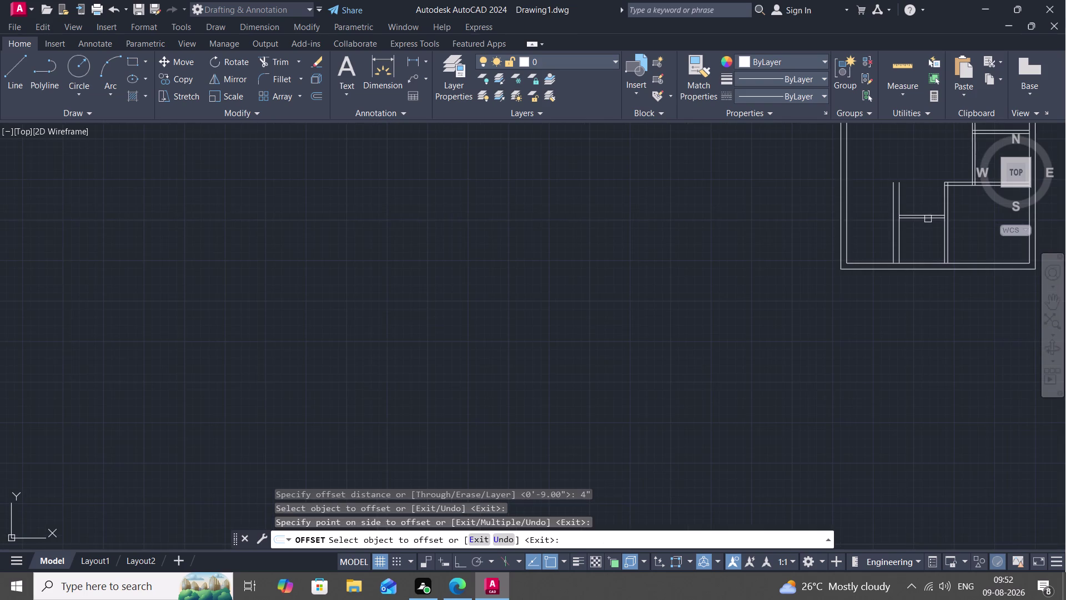
middle_drag(936, 231, 739, 332)
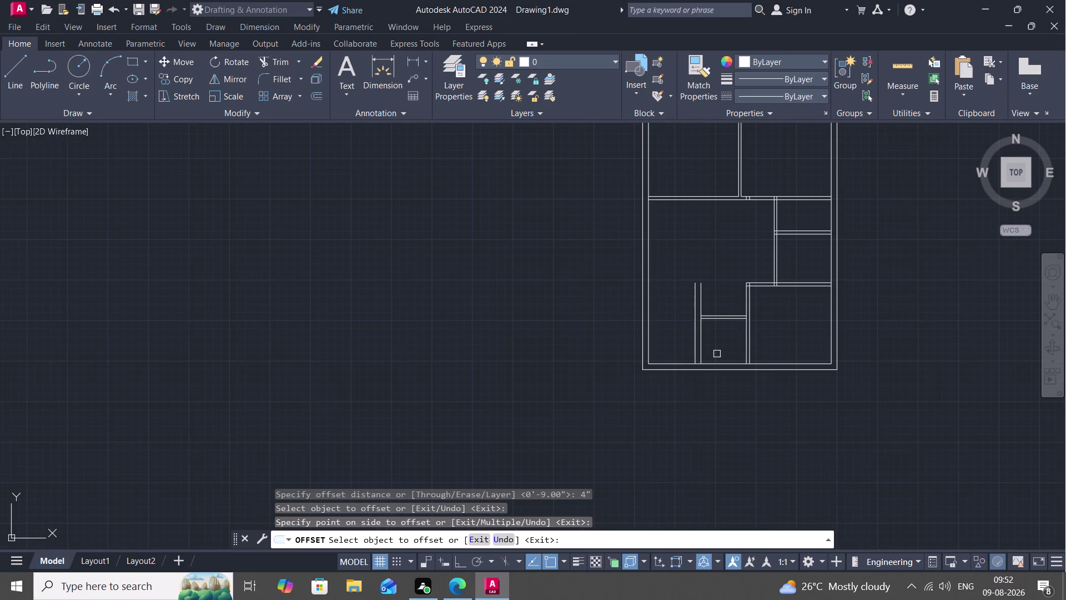
middle_drag(717, 353, 767, 335)
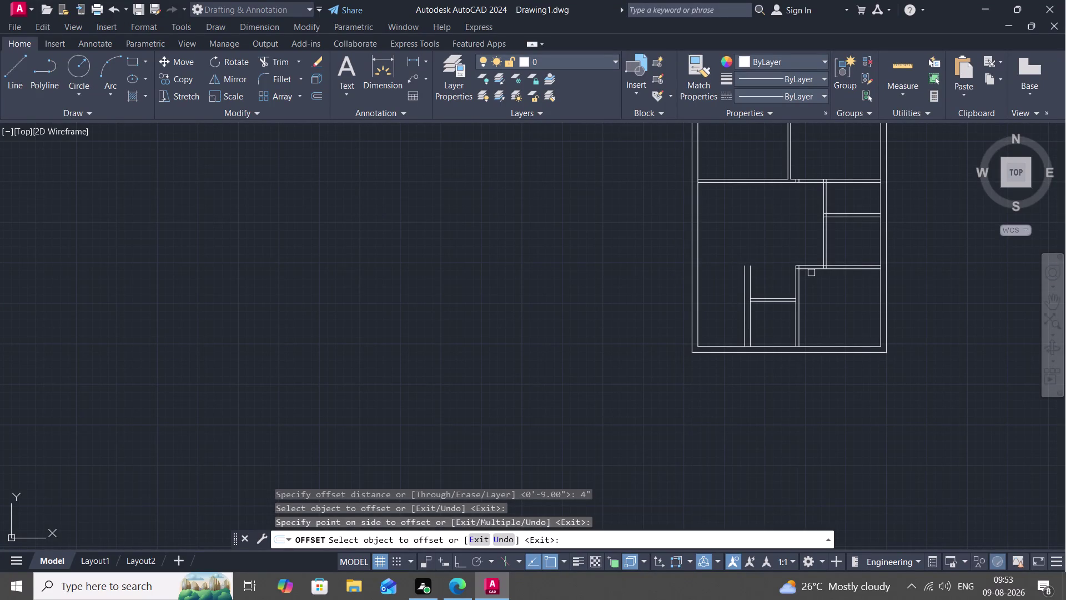
text(L)
key(space)
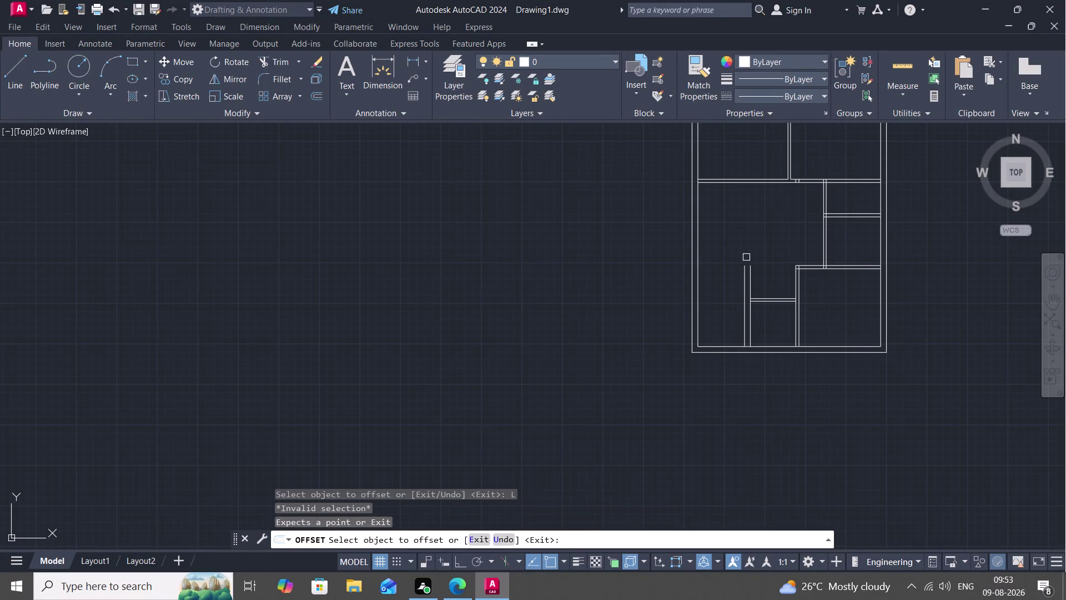
key(Escape)
Draw a short cap line joining the top endpoints of the two vertical wall lines.
text(L)
key(space)
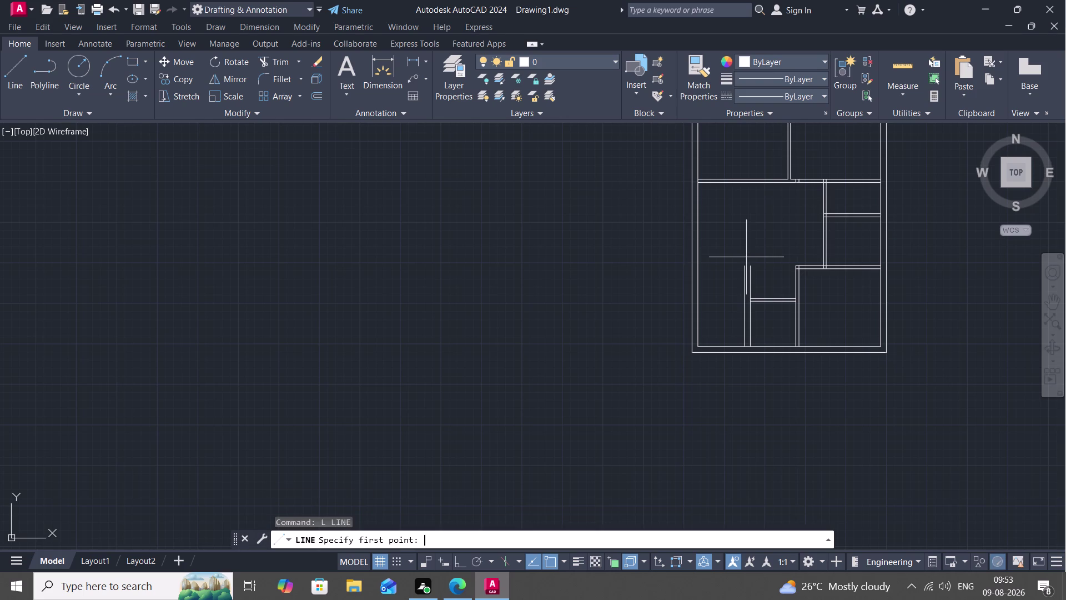
scroll(up, 3)
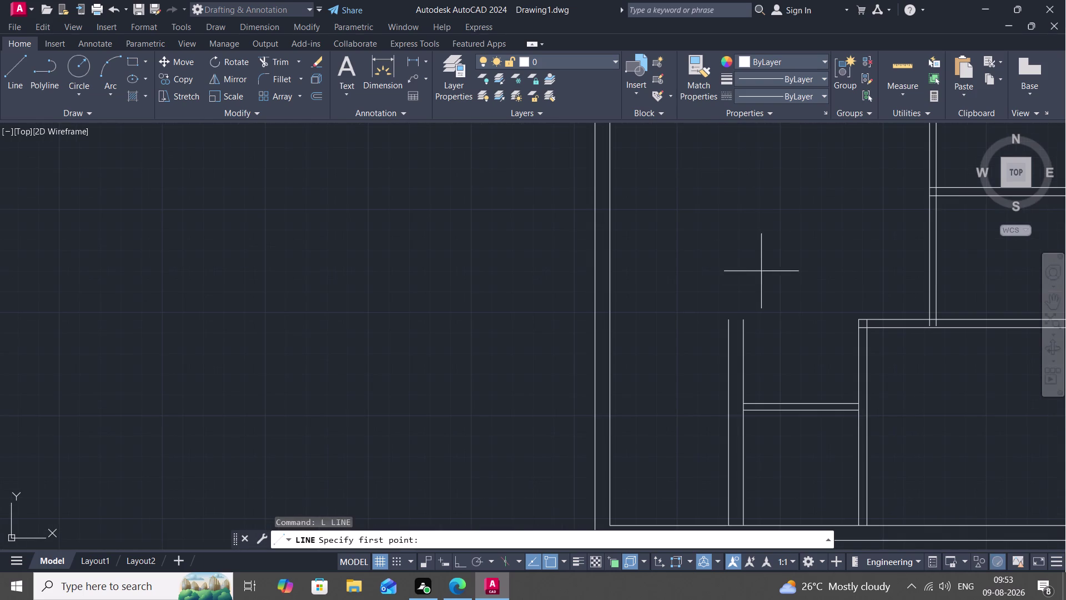
click(744, 321)
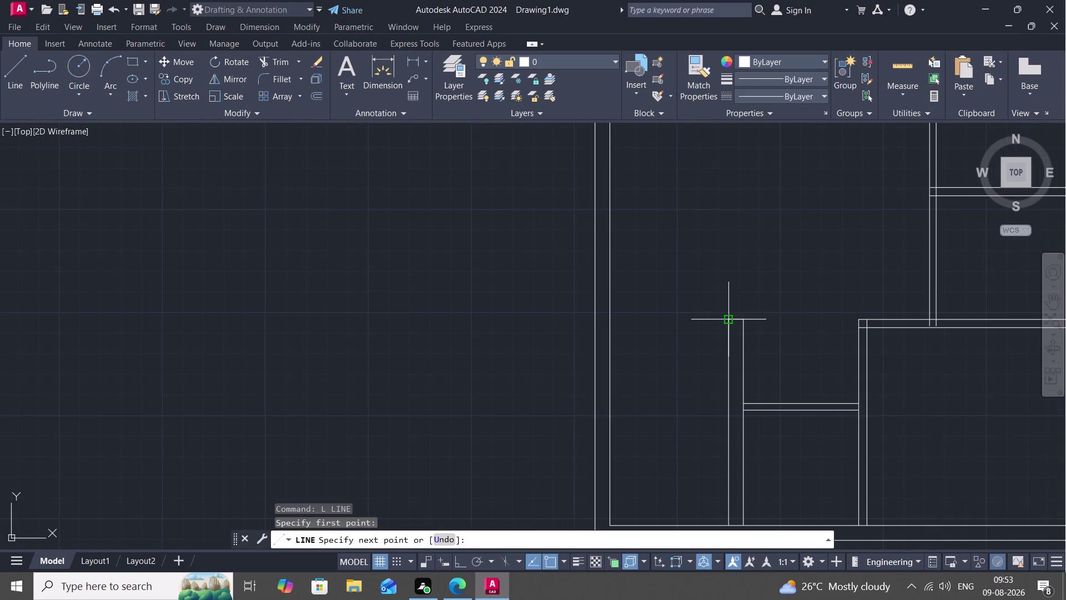
click(730, 322)
key(Escape)
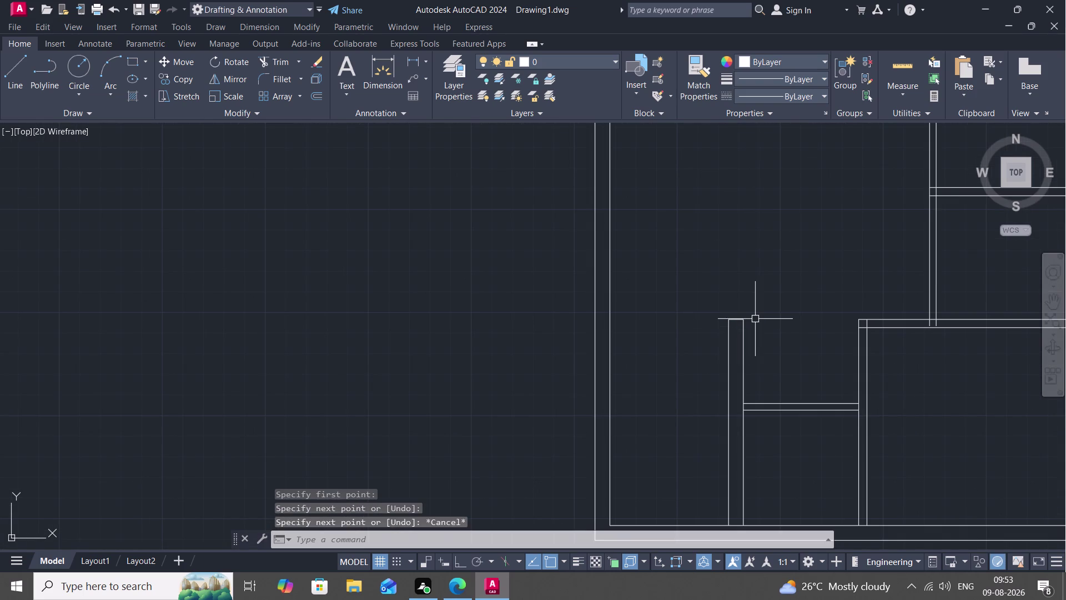